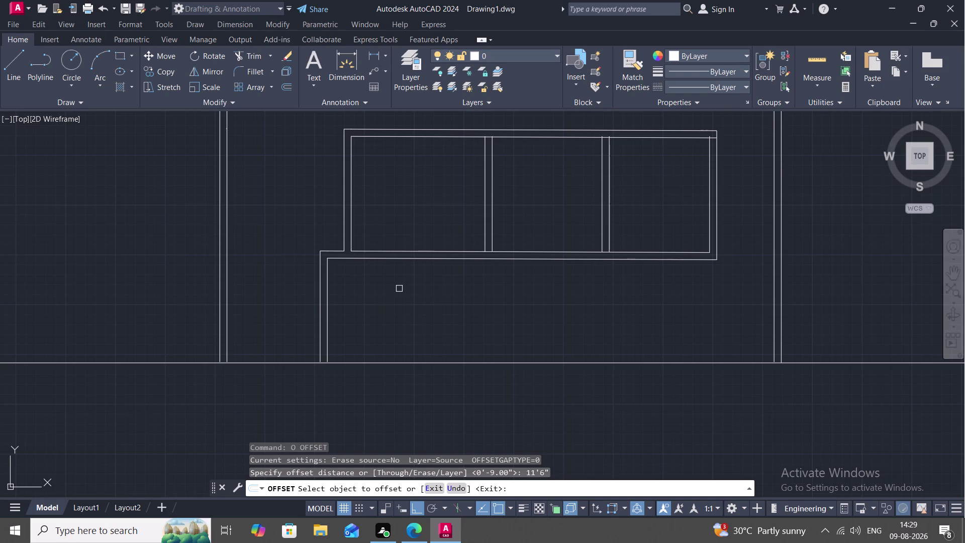
Offset the lower room's left inner wall line 12'3" to the right as a partition.
key(o)
key(space)
text(1)
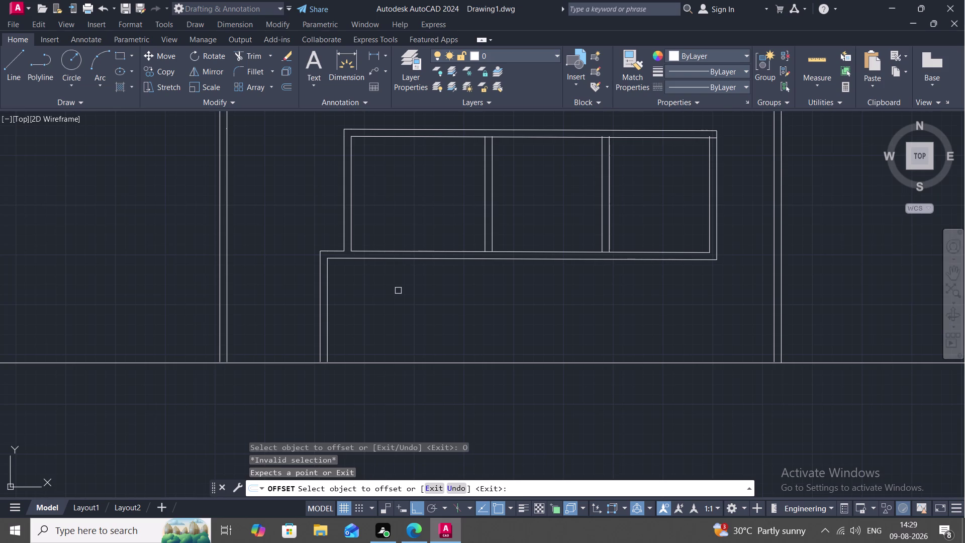
text(2)
key(apostrophe)
key(3)
key(shift+quotedbl)
key(space)
click(329, 293)
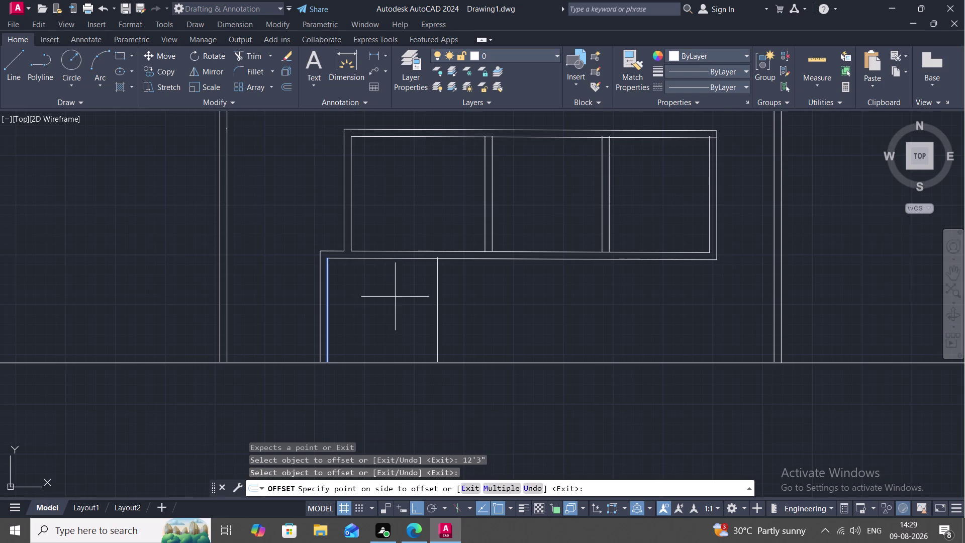
click(395, 296)
key(Escape)
Offset the new partition line 9" to the right to give it wall thickness.
text(O)
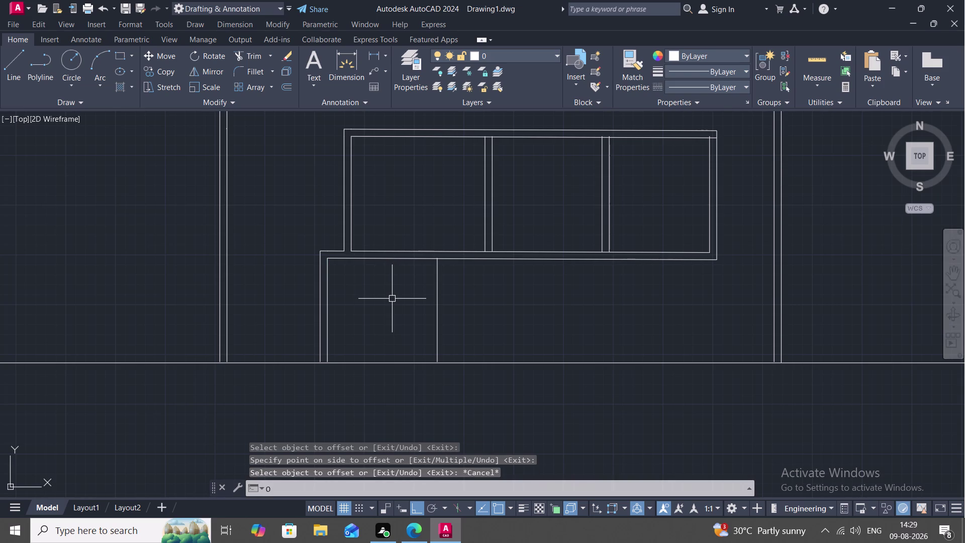
key(space)
text(9)
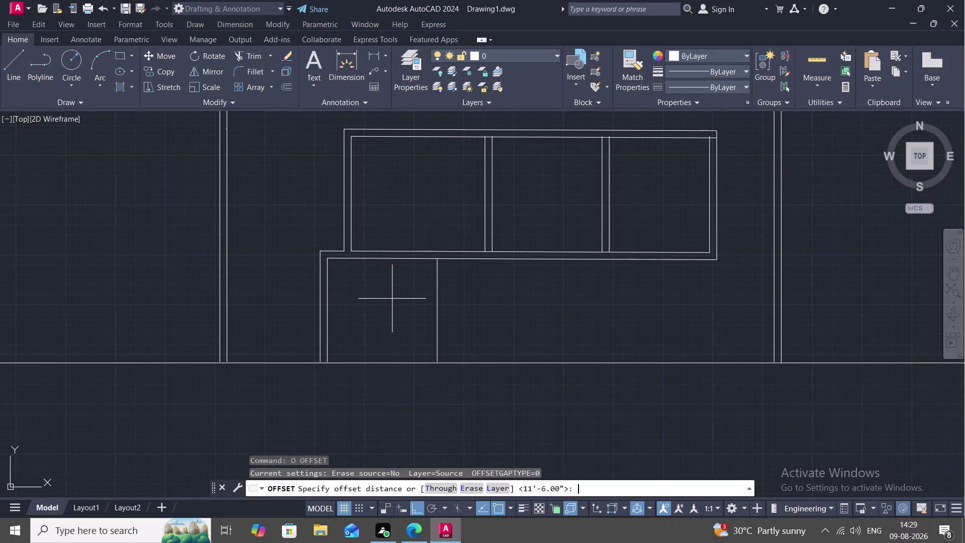
text(")
key(space)
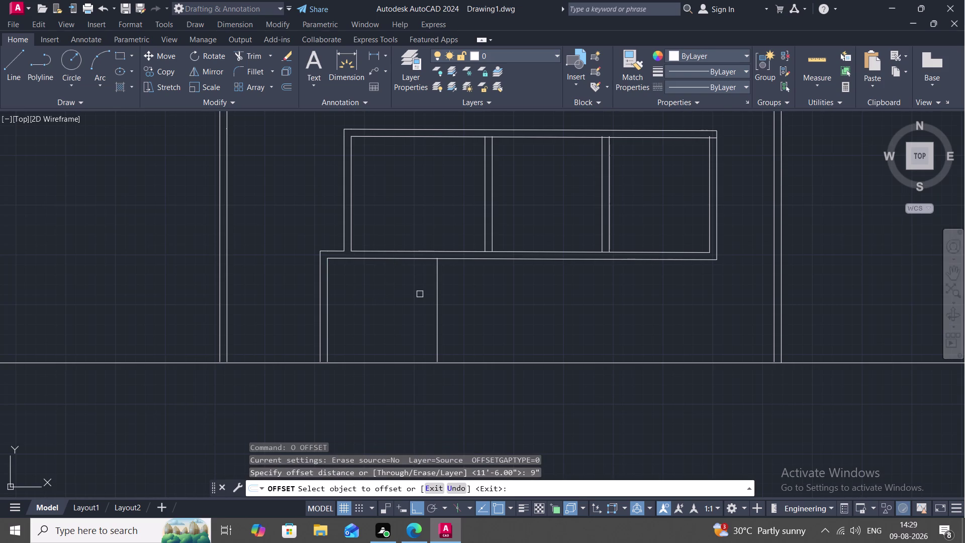
click(438, 294)
click(447, 298)
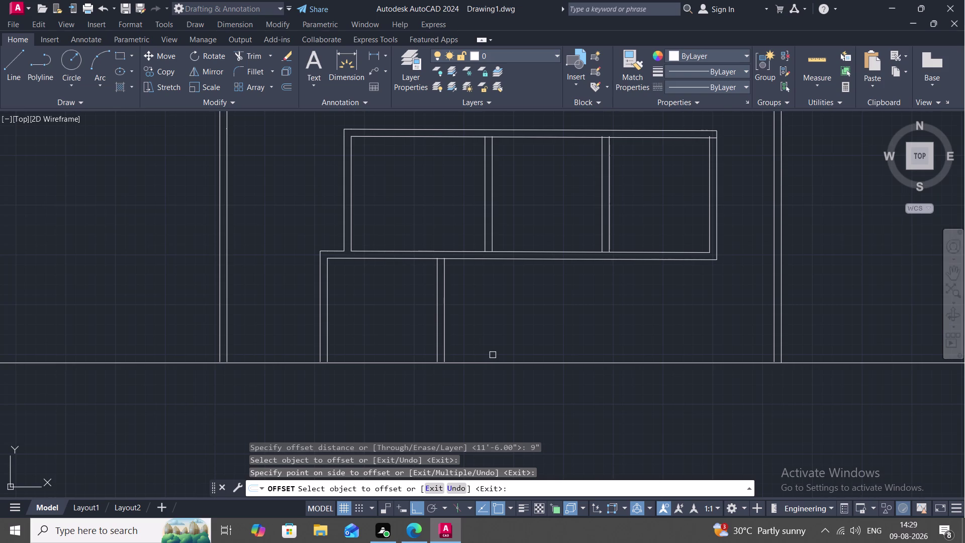
Set the offset distance to 15'9" and select the first partition's right line.
text(O)
key(space)
key(space)
key(space)
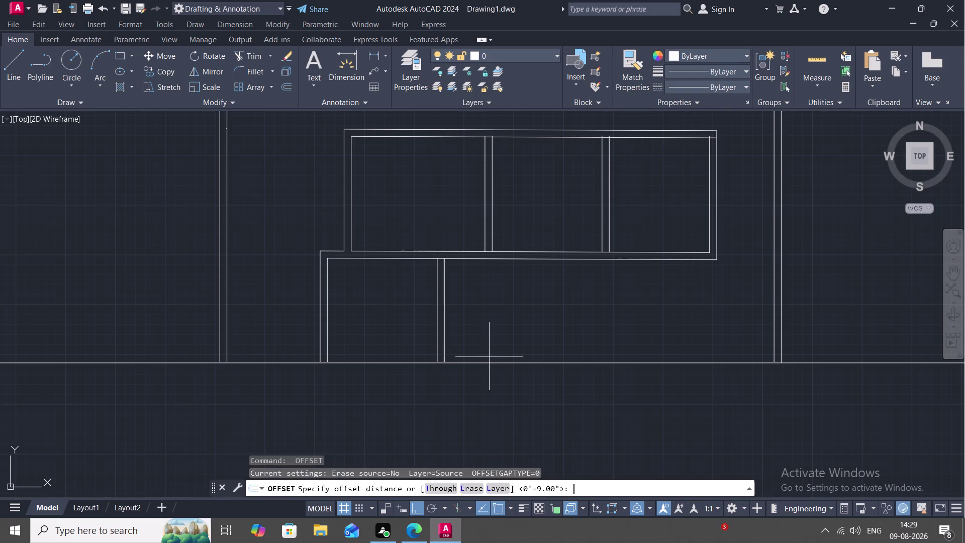
text(15)
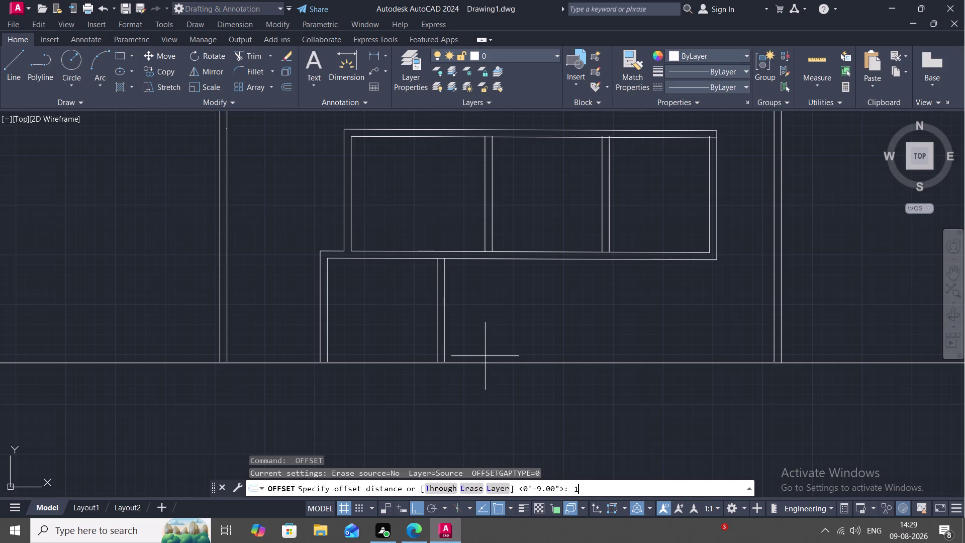
text(')
key(9)
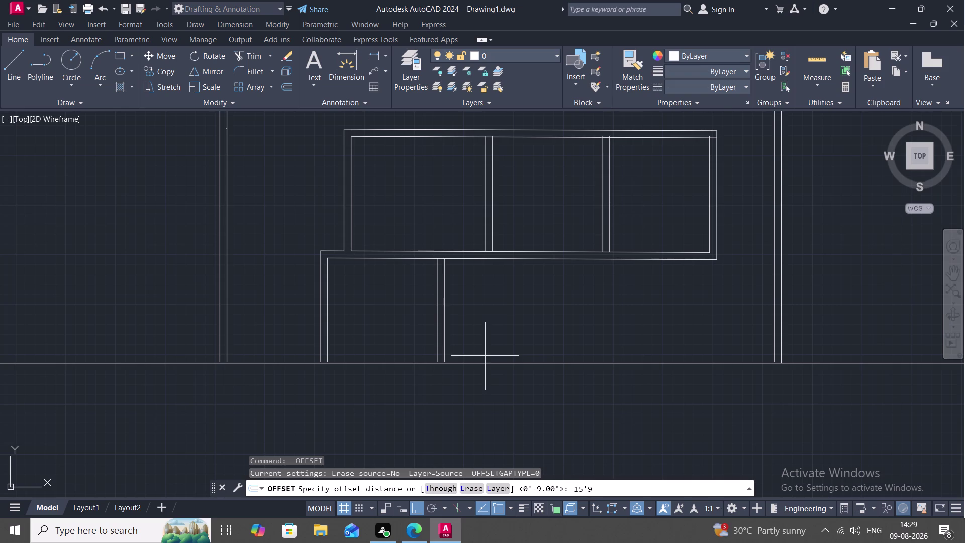
key(shift+quotedbl)
key(space)
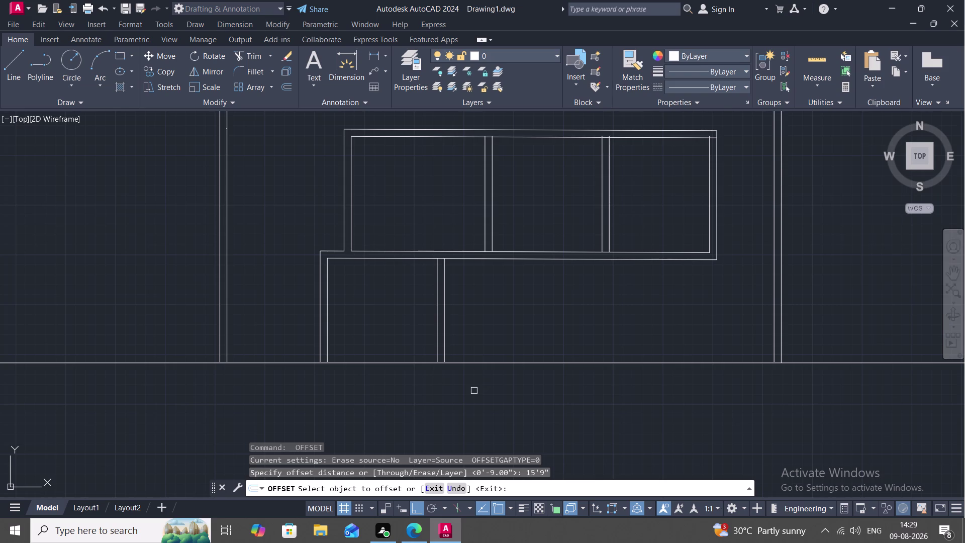
click(445, 308)
Place the second partition line 15'9" to the right and offset it 9" for thickness.
click(488, 308)
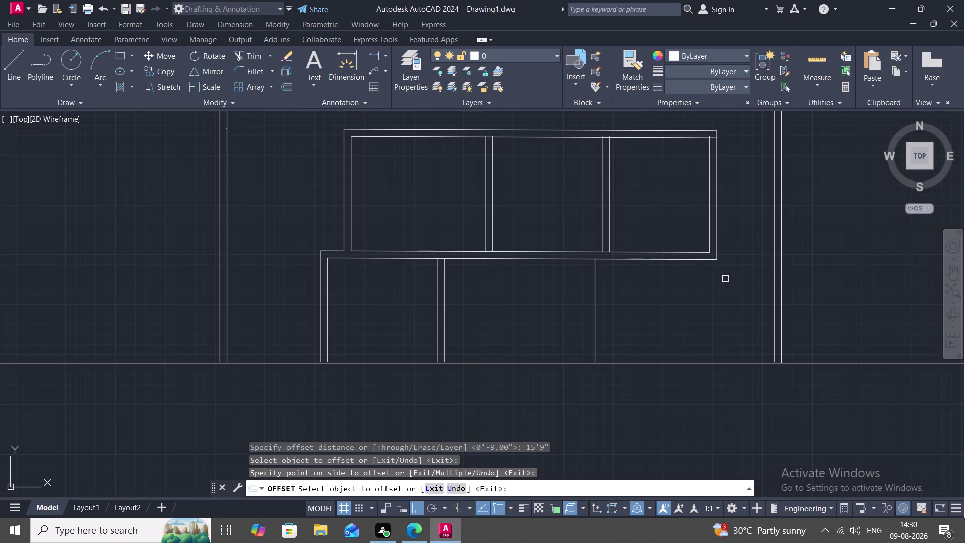
key(Escape)
key(o)
key(space)
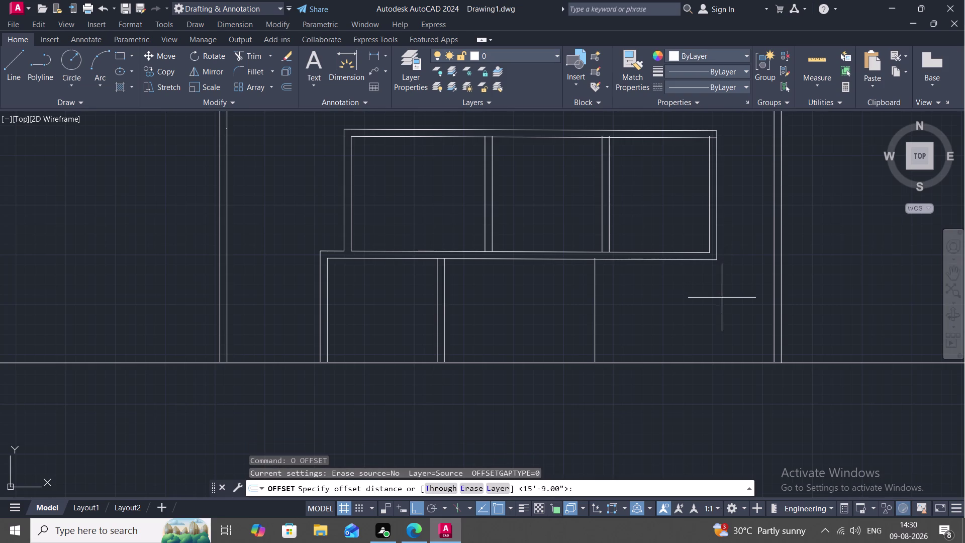
key(9)
key(shift+quotedbl)
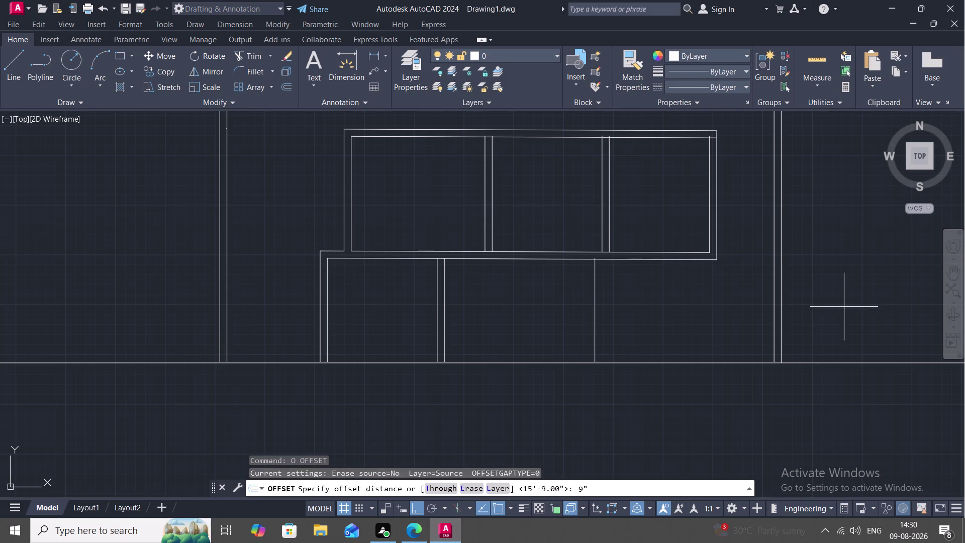
key(space)
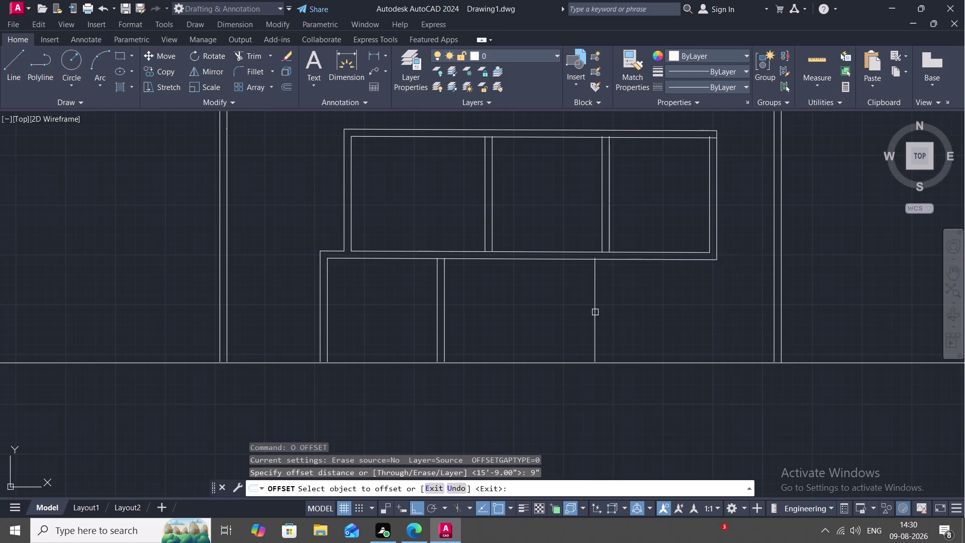
click(596, 313)
click(607, 315)
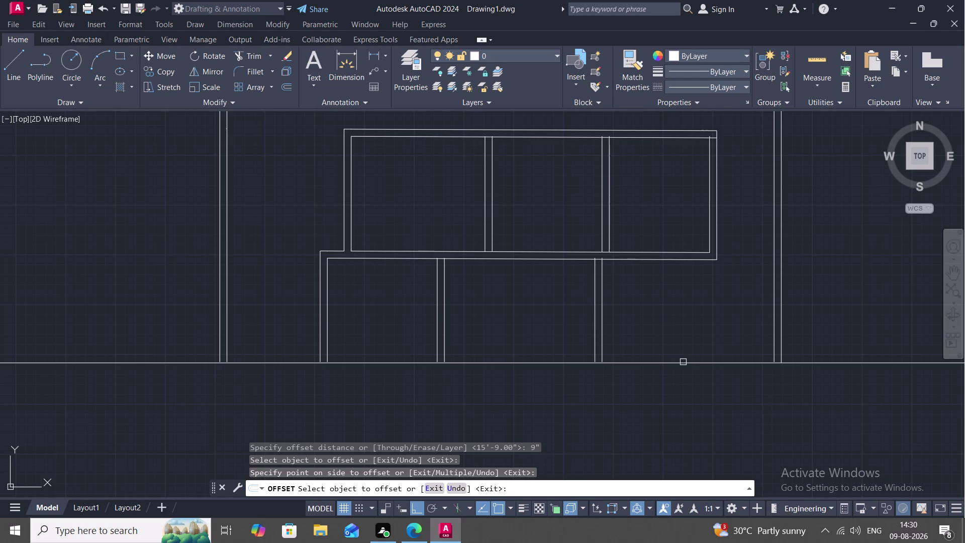
Set a 13' offset distance on the second partition's right line, then abandon that offset.
text(O)
key(space)
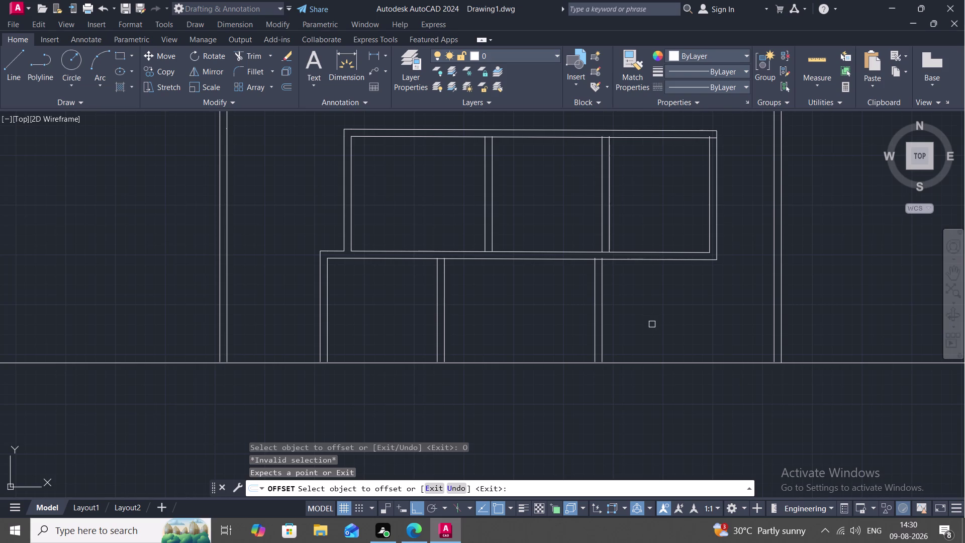
text(13)
key(apostrophe)
key(space)
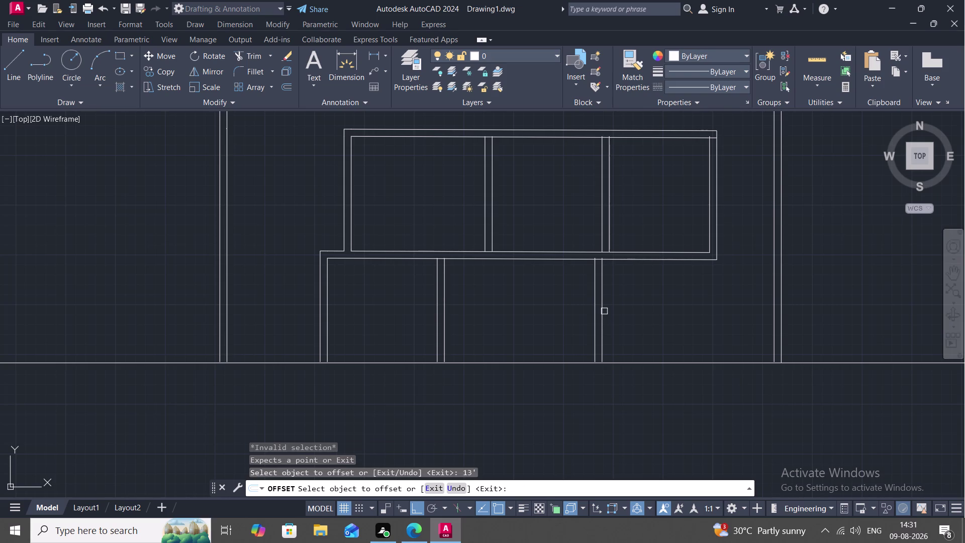
click(604, 311)
key(Escape)
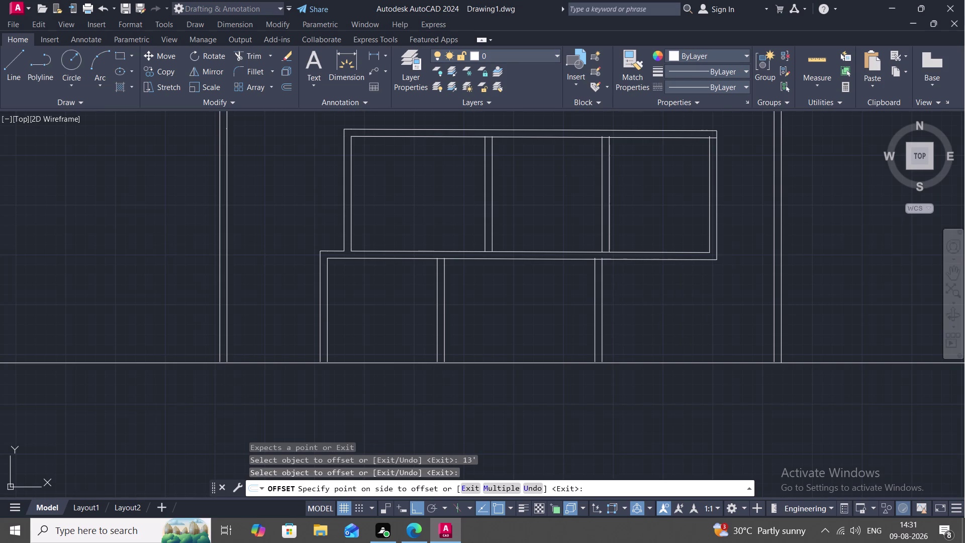
key(l)
key(space)
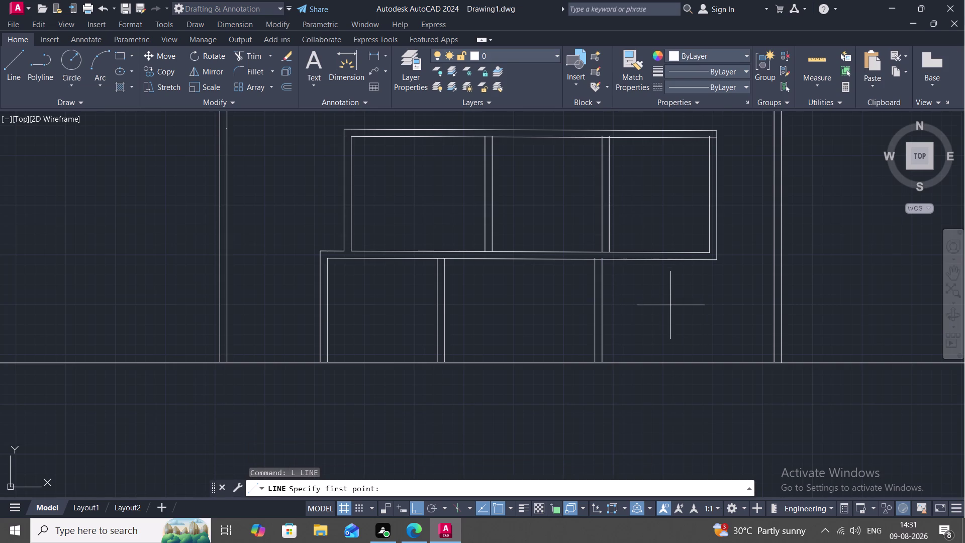
Offset the second partition's right line 13' to the right for the third partition.
key(Escape)
text(O)
key(space)
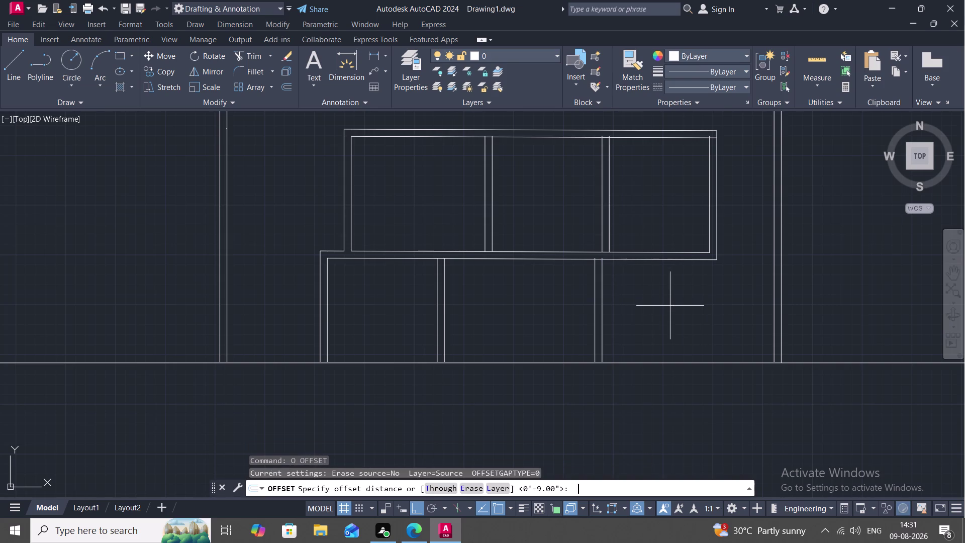
text(13)
key(apostrophe)
key(space)
click(601, 302)
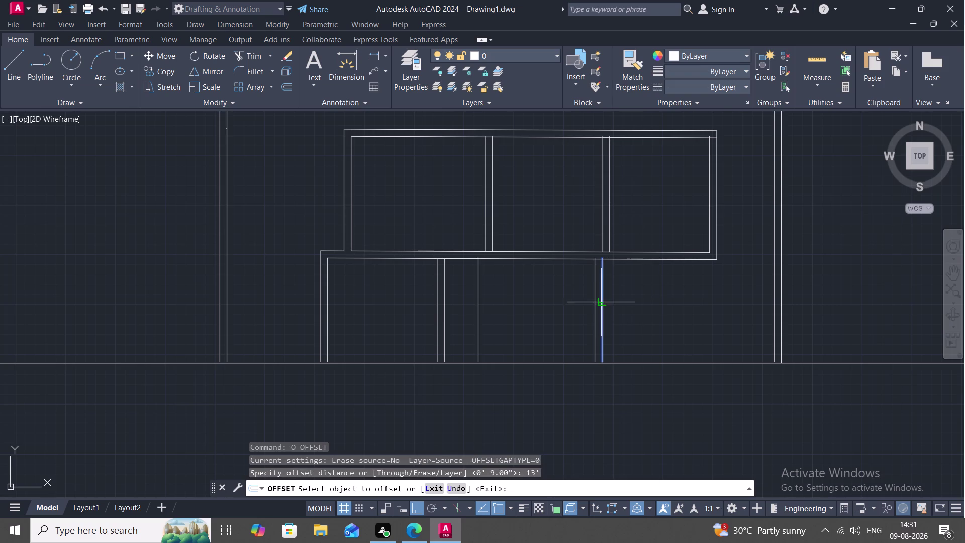
click(689, 299)
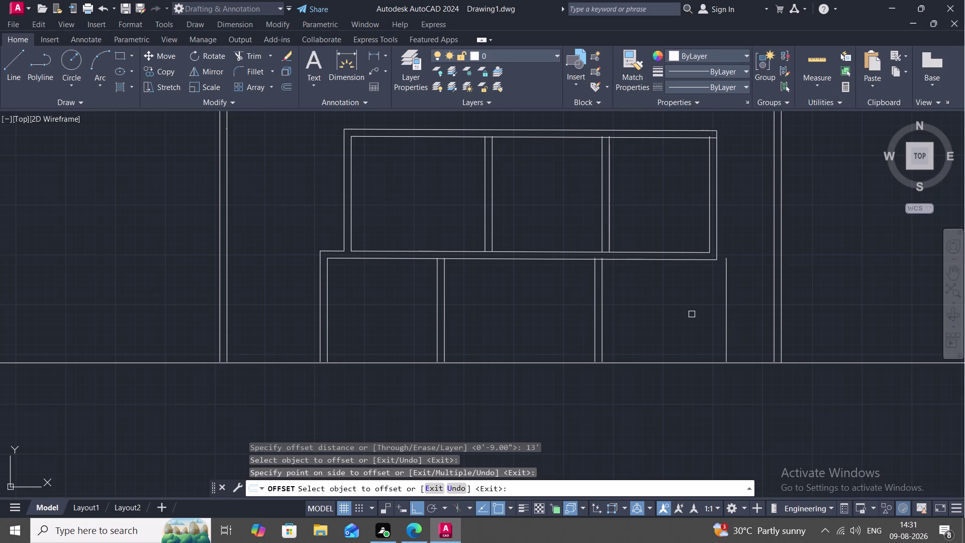
Offset the third partition line 9" to the right to form its wall thickness.
key(o)
key(space)
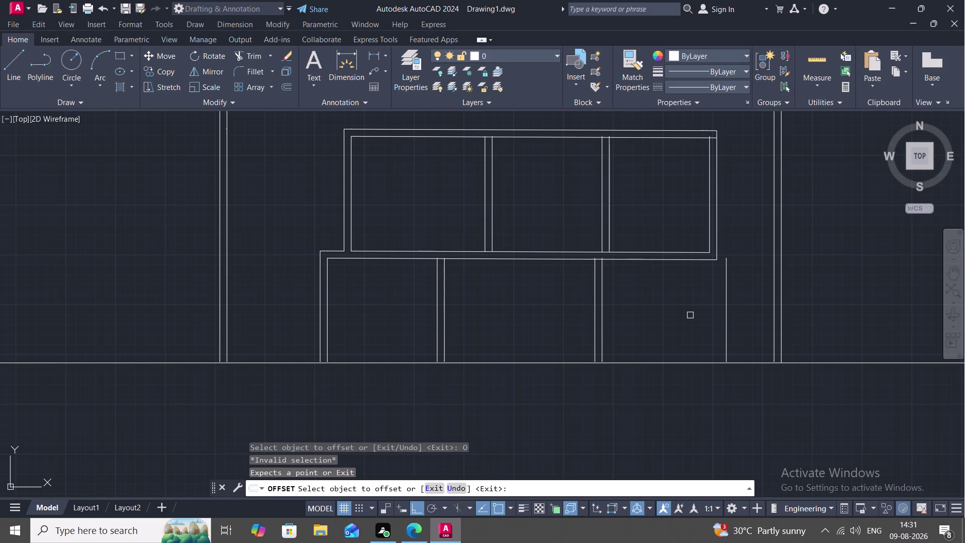
key(9)
key(shift+quotedbl)
key(space)
key(space)
key(space)
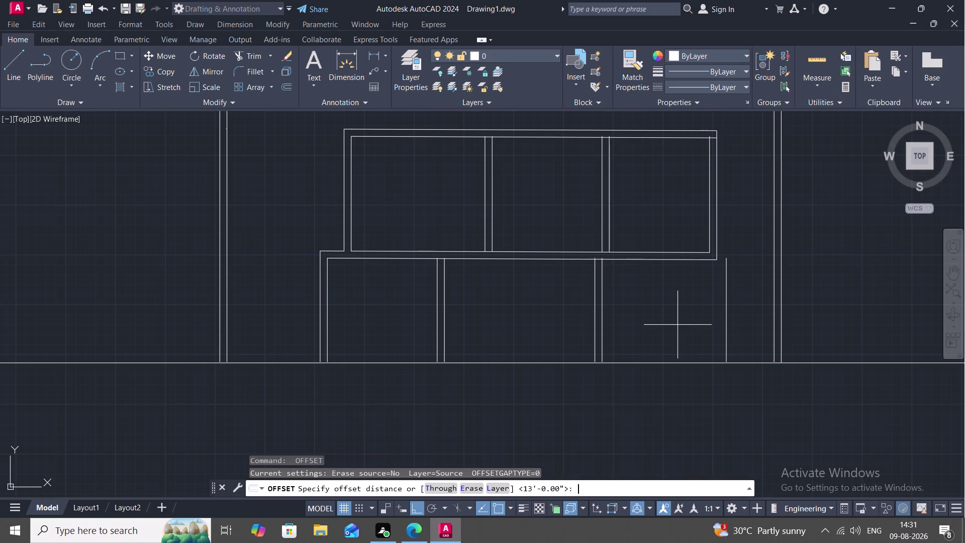
key(9)
key(shift+quotedbl)
key(space)
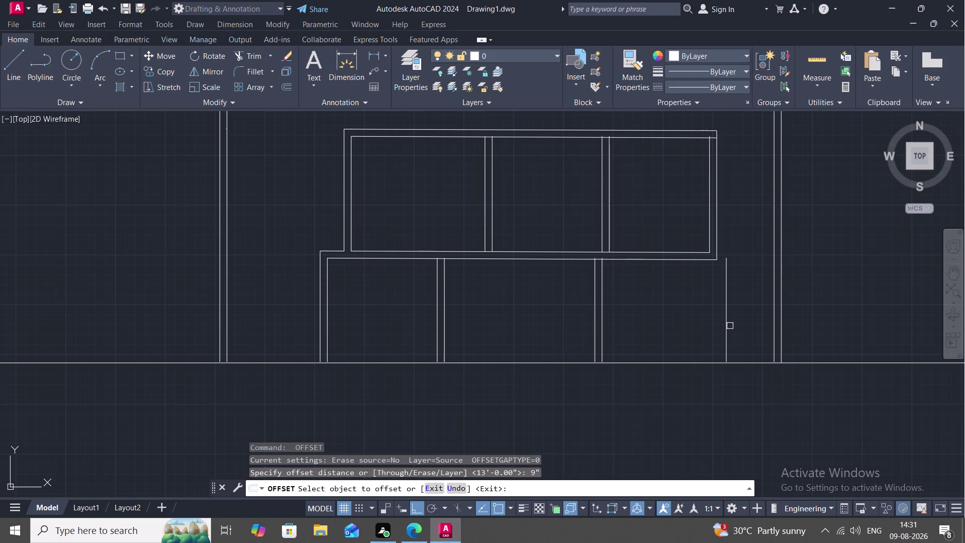
click(725, 321)
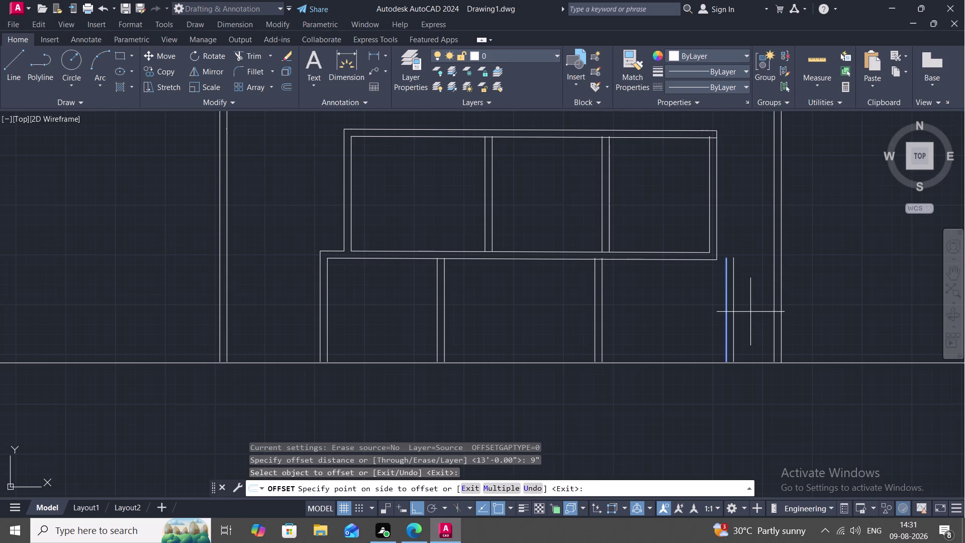
click(750, 312)
key(Escape)
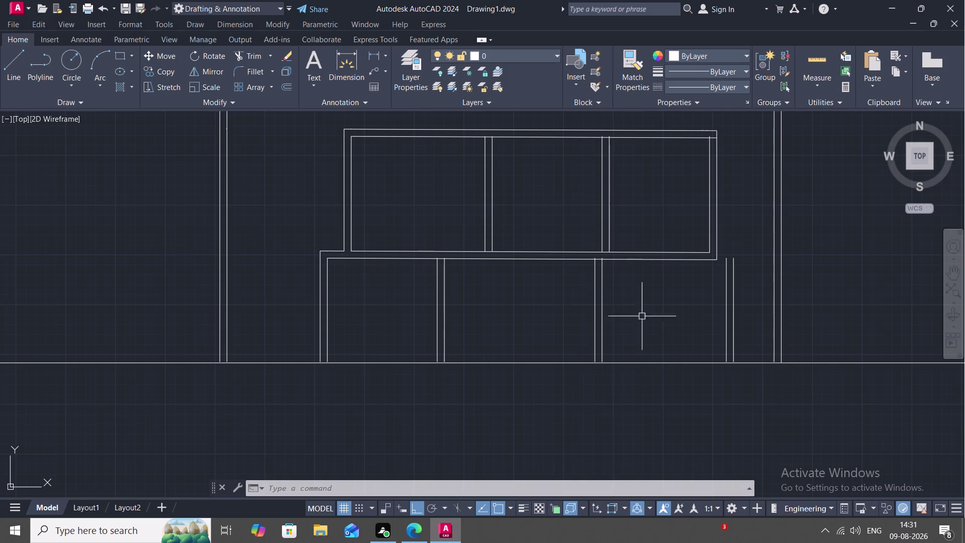
Offset the horizontal wall line between upper and lower rooms 21'7.5" downward.
text(L)
key(space)
key(Escape)
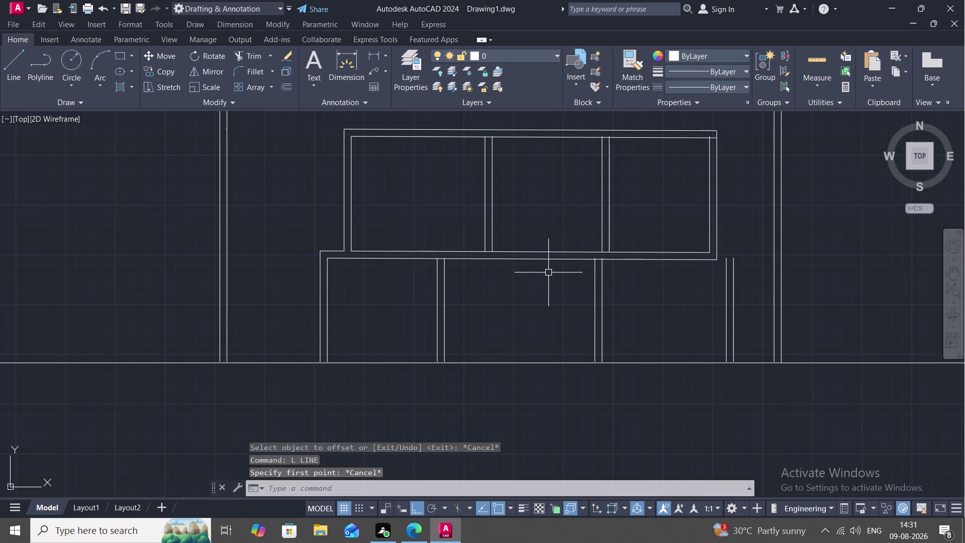
key(o)
key(space)
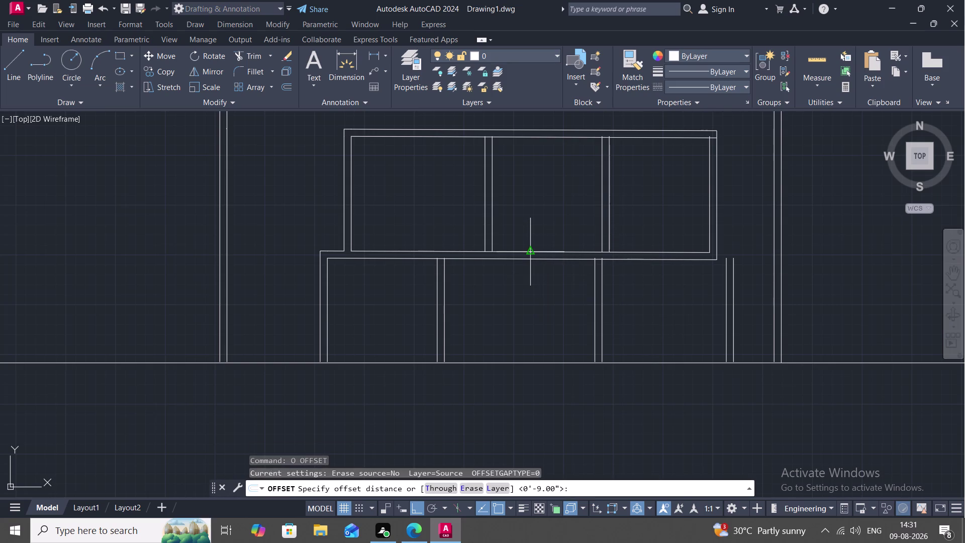
text(21)
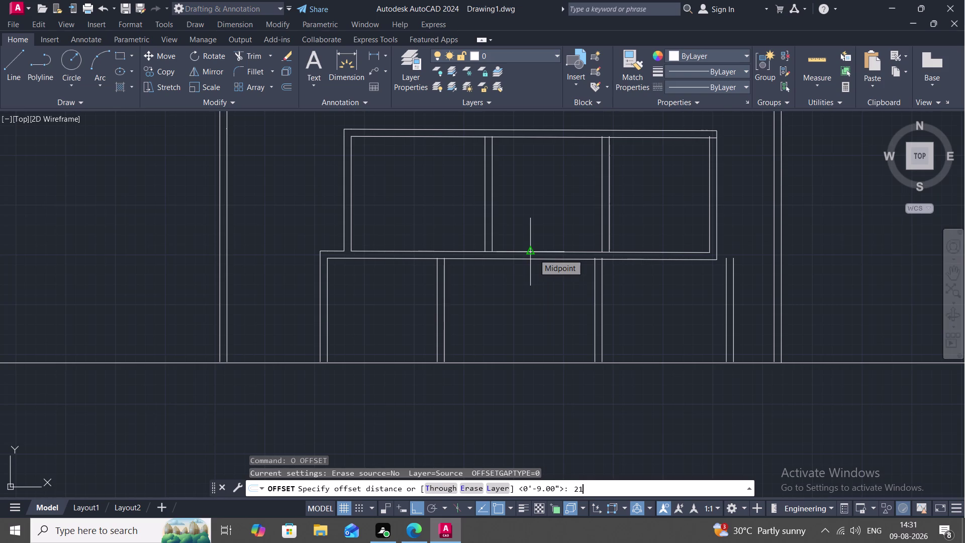
text(')
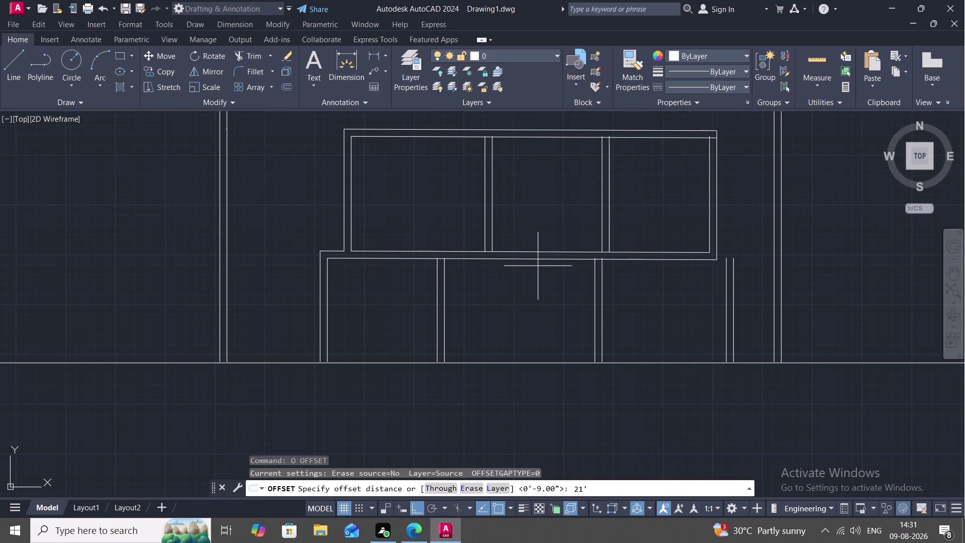
key(7)
key(period)
key(5)
key(shift+quotedbl)
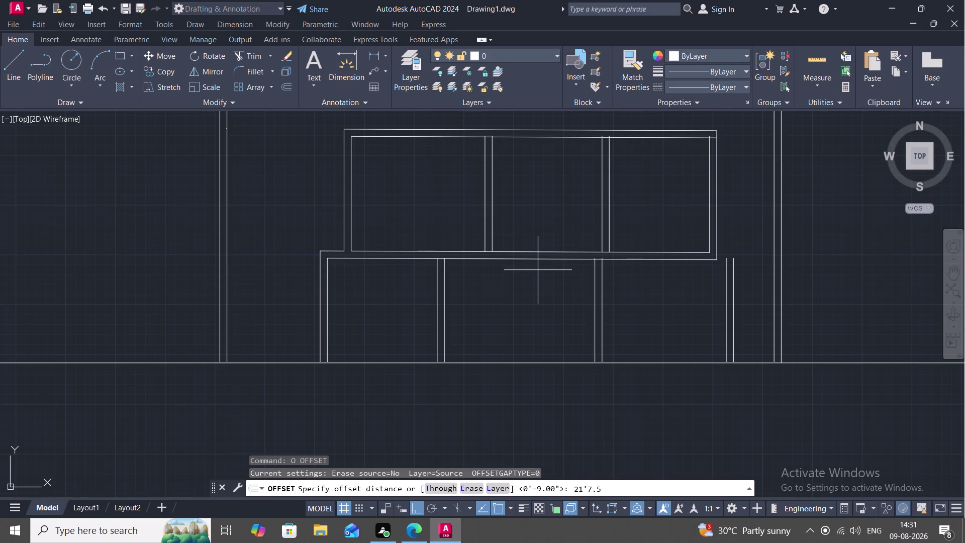
key(space)
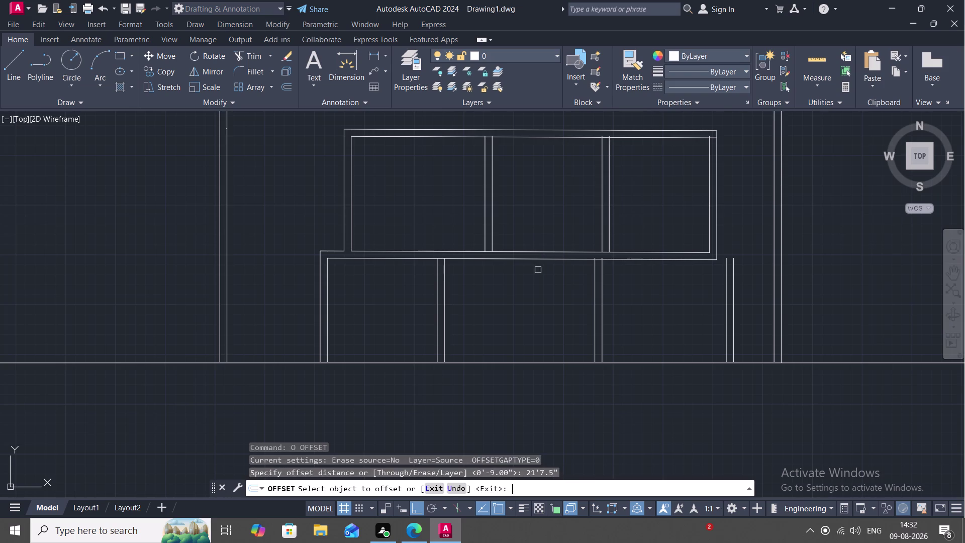
click(539, 258)
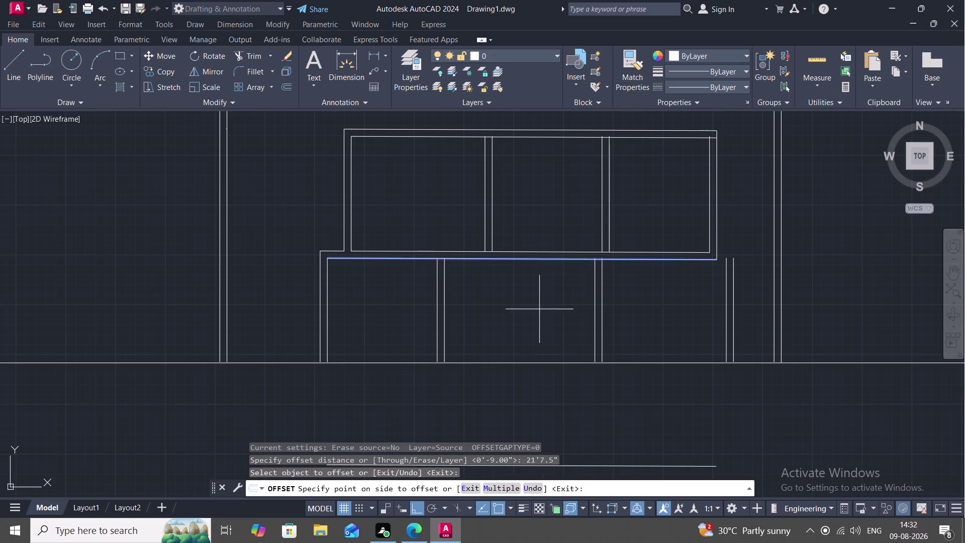
click(547, 382)
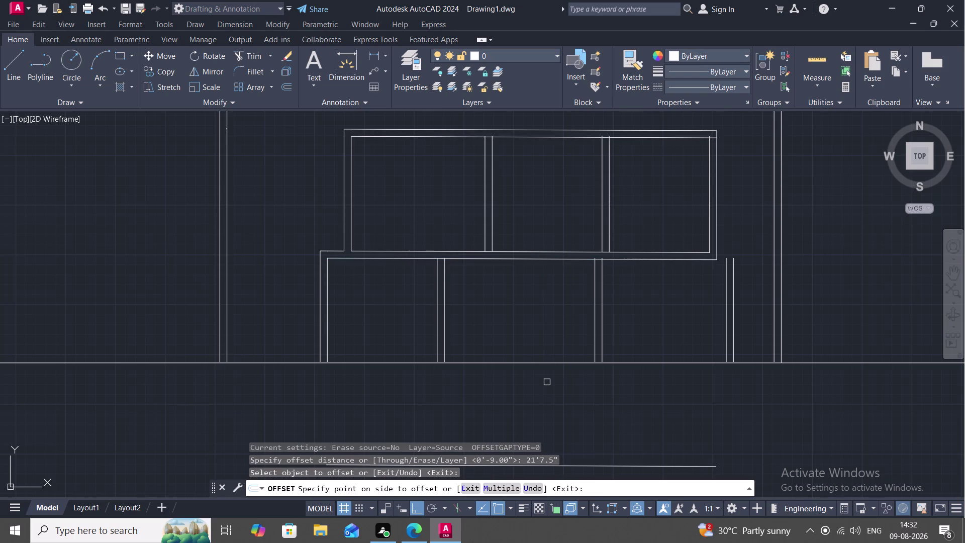
Delete the long stray horizontal line below the lower rooms.
scroll(down, 3)
middle_drag(548, 375, 547, 318)
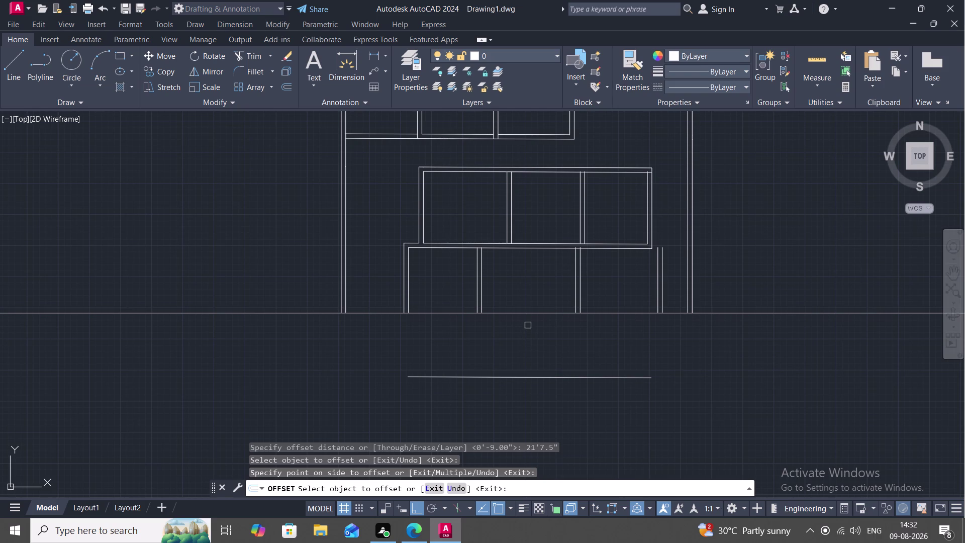
text(TR)
key(Escape)
click(522, 311)
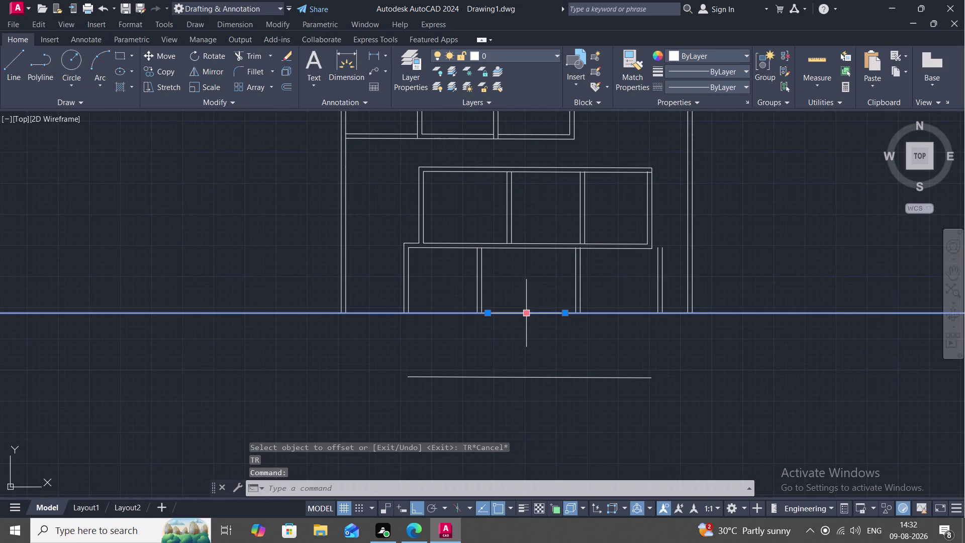
key(Delete)
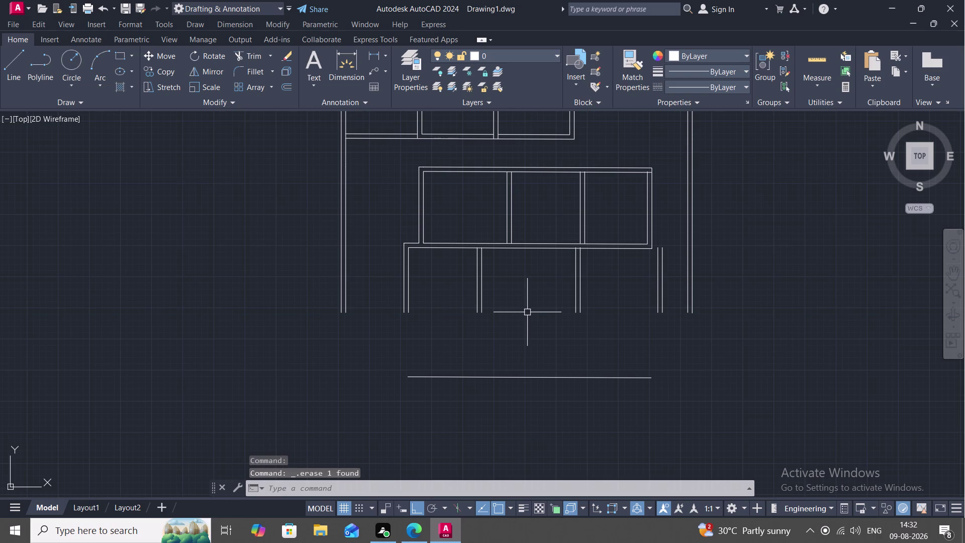
Extend the left wall and the partition lines down to the new bottom line.
key(e)
text(X)
key(space)
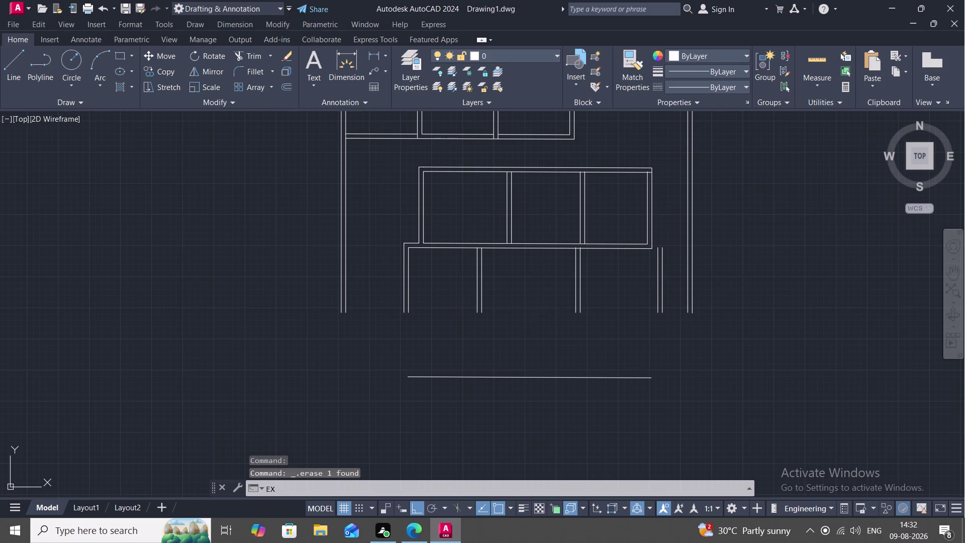
click(409, 295)
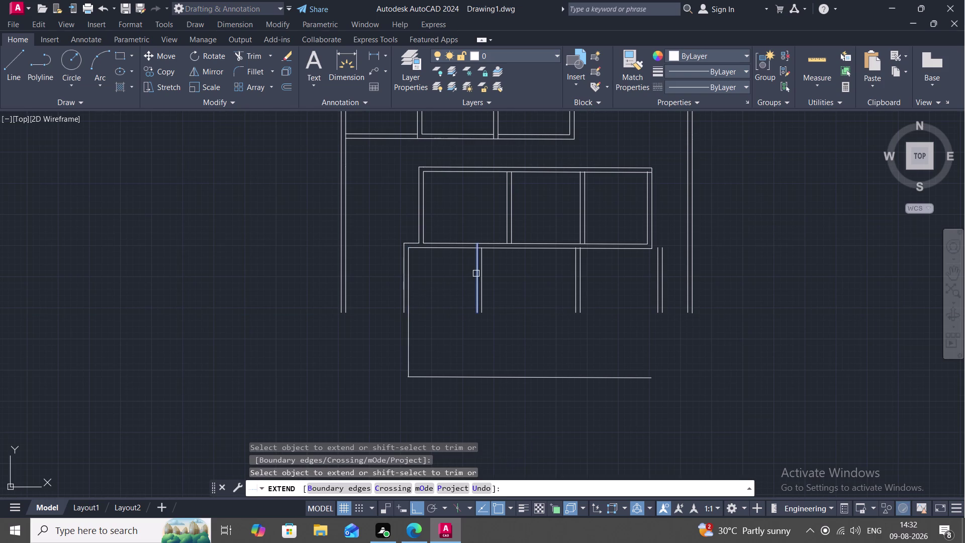
click(476, 300)
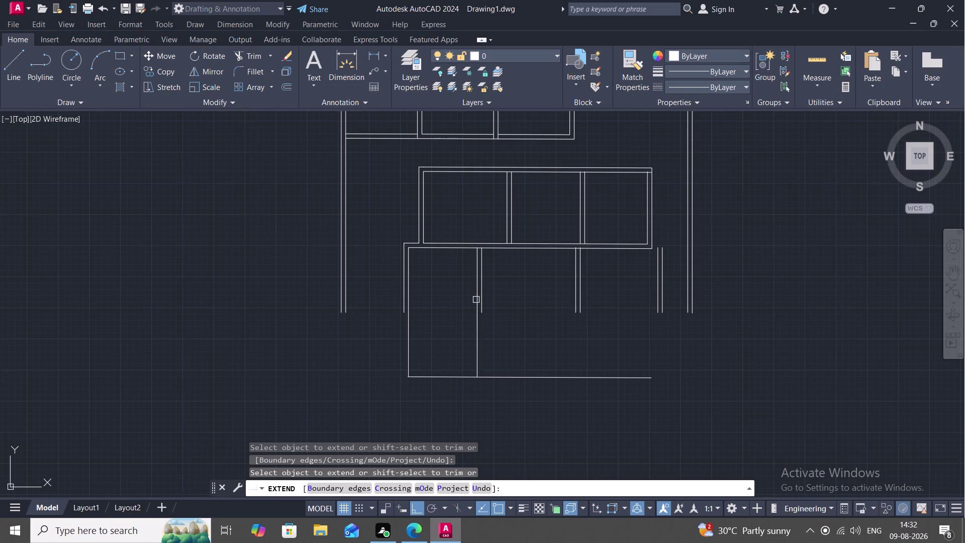
click(482, 303)
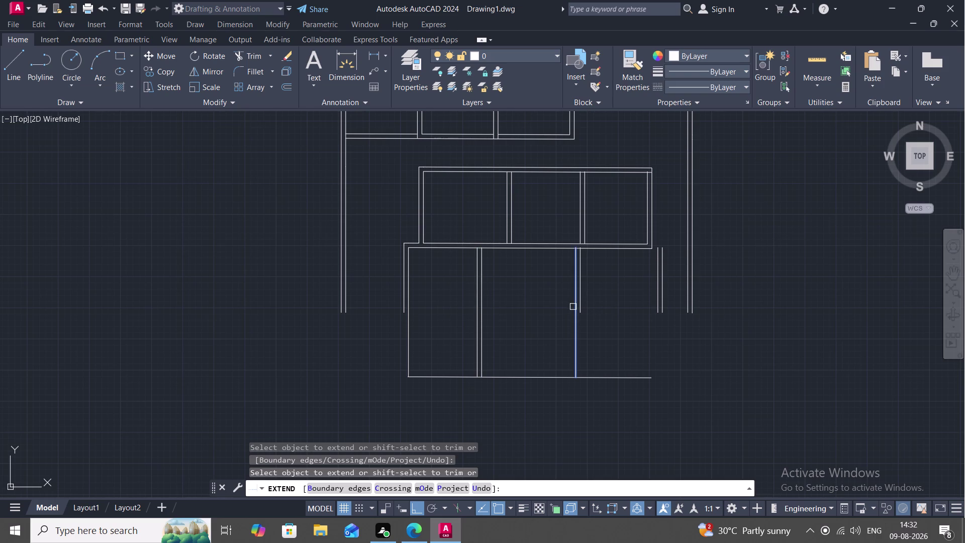
click(573, 307)
click(581, 305)
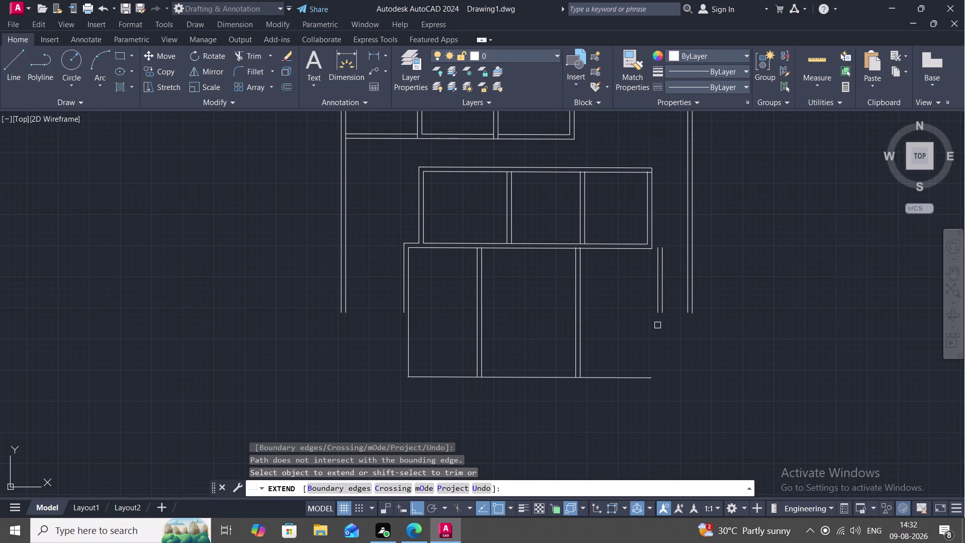
key(e)
key(Escape)
Draw a line continuing the bottom wall line further to the right.
text(L)
key(space)
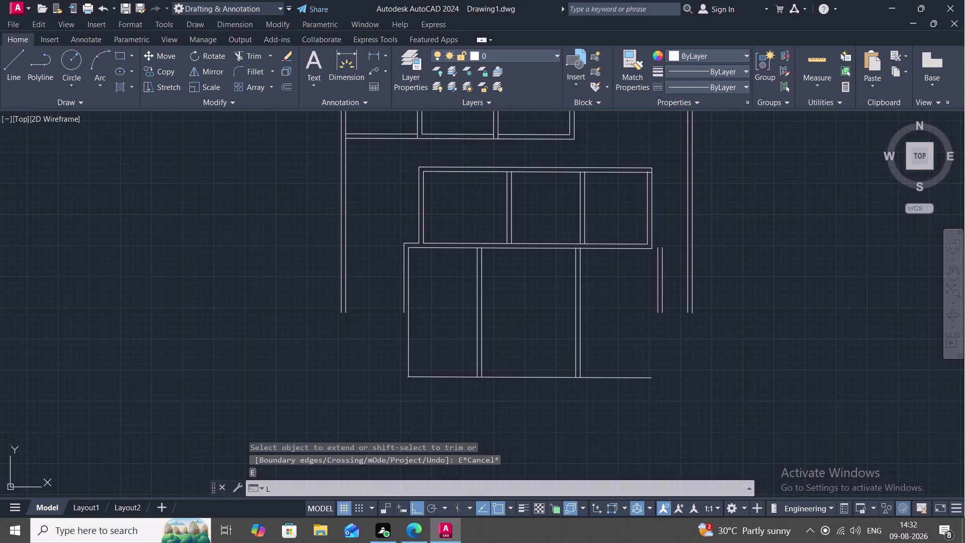
click(651, 375)
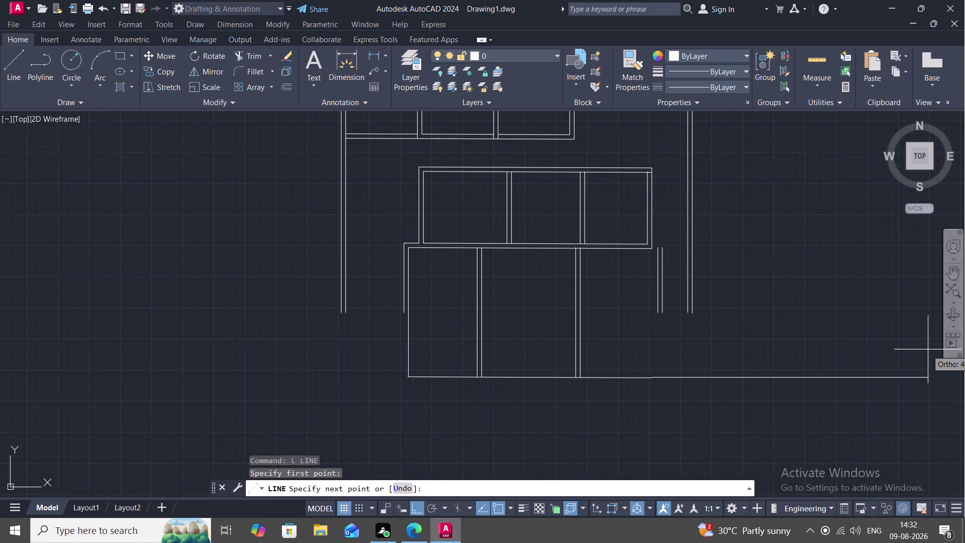
click(928, 350)
key(Escape)
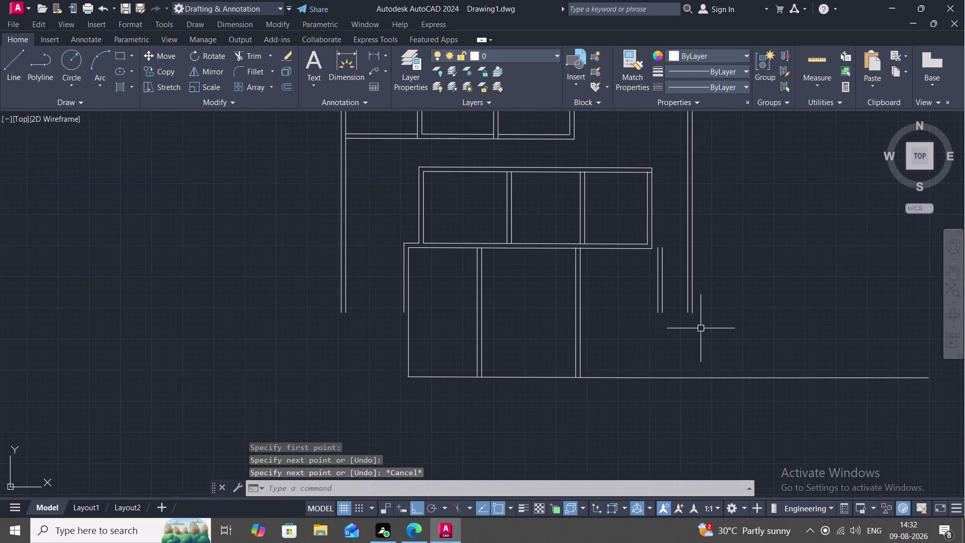
Extend the inner and outer right wall lines down to the bottom line.
text(EX)
key(space)
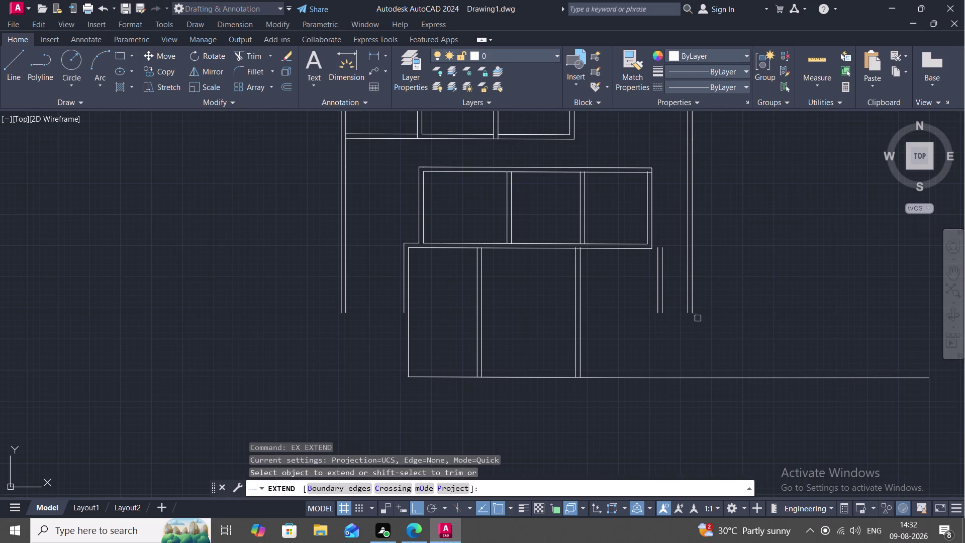
click(660, 301)
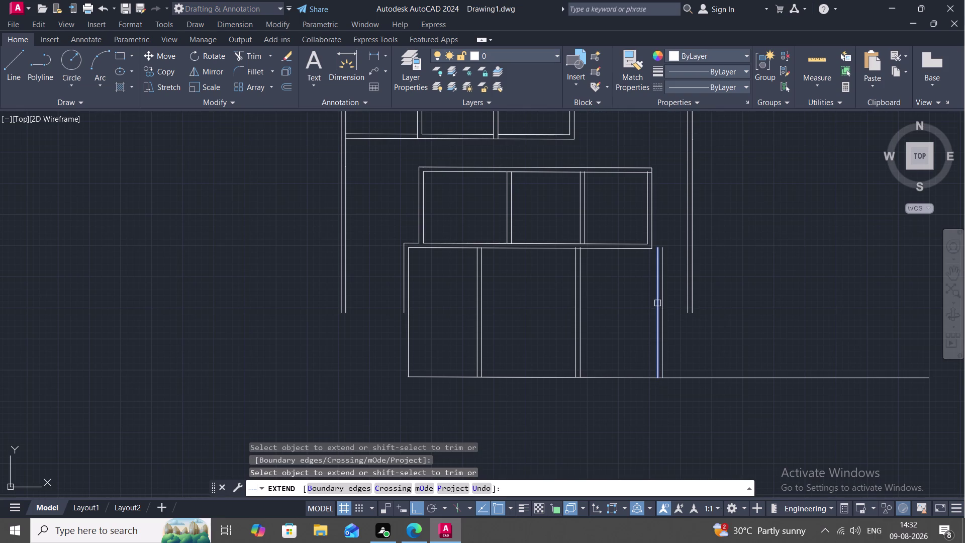
click(657, 303)
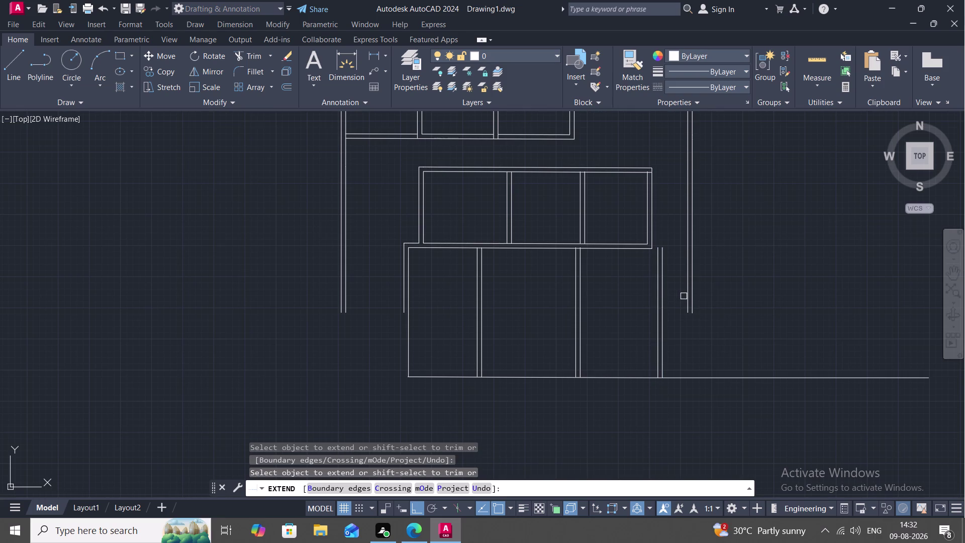
click(687, 301)
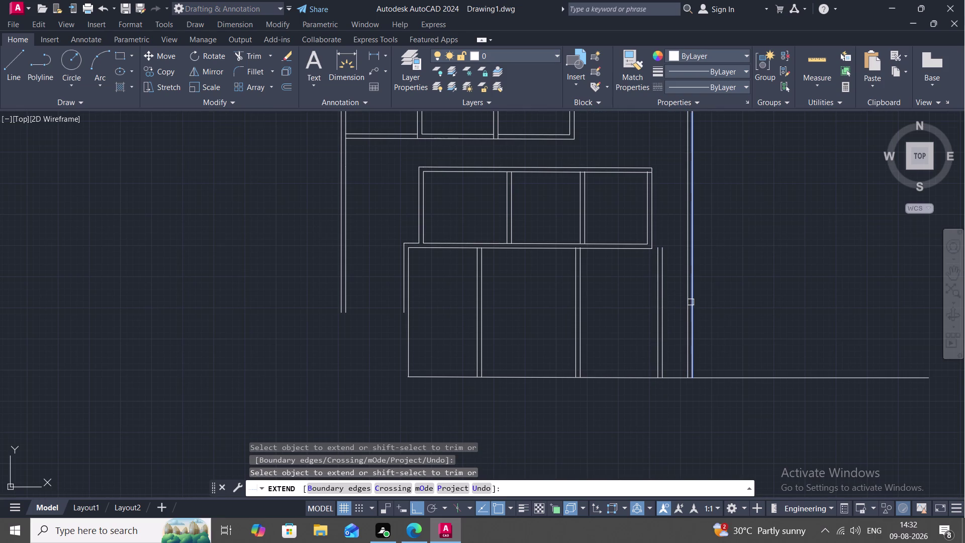
click(692, 303)
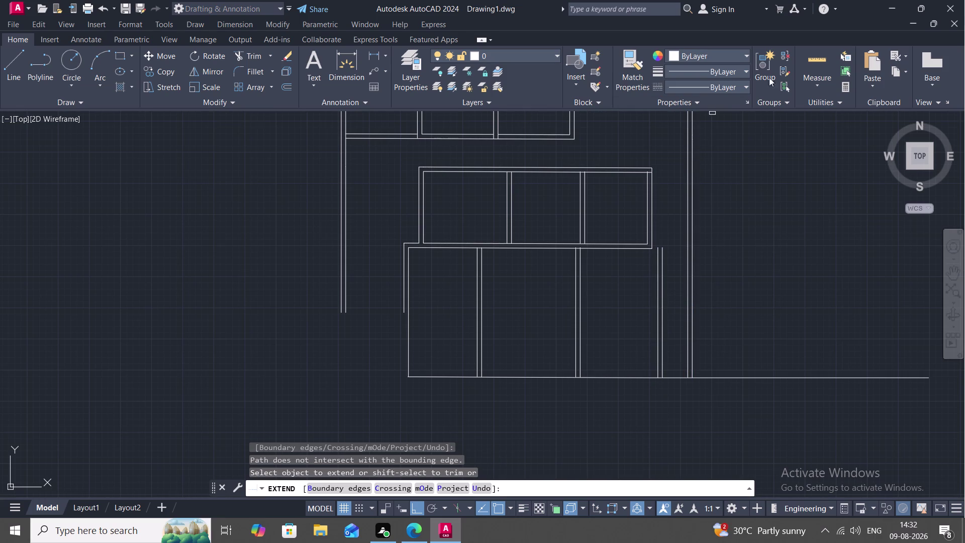
click(806, 75)
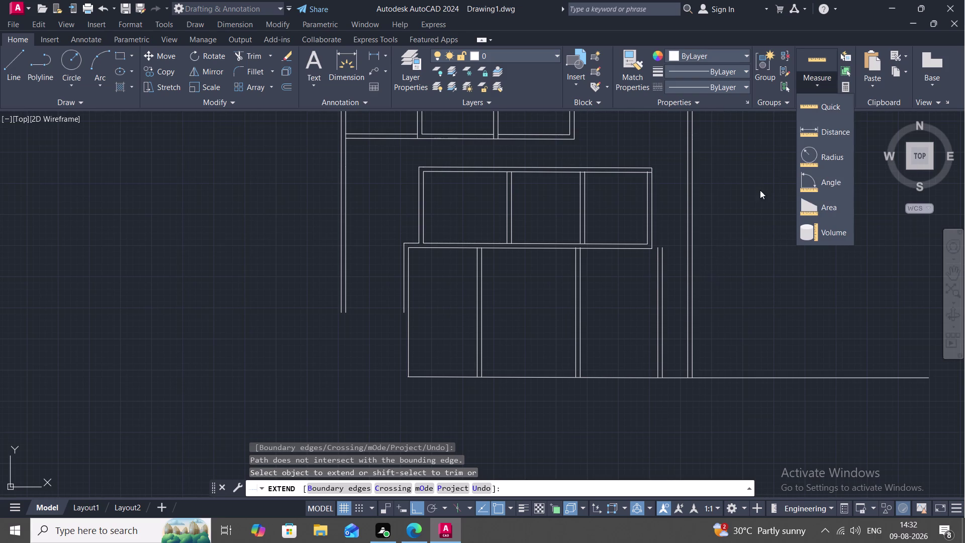
click(838, 103)
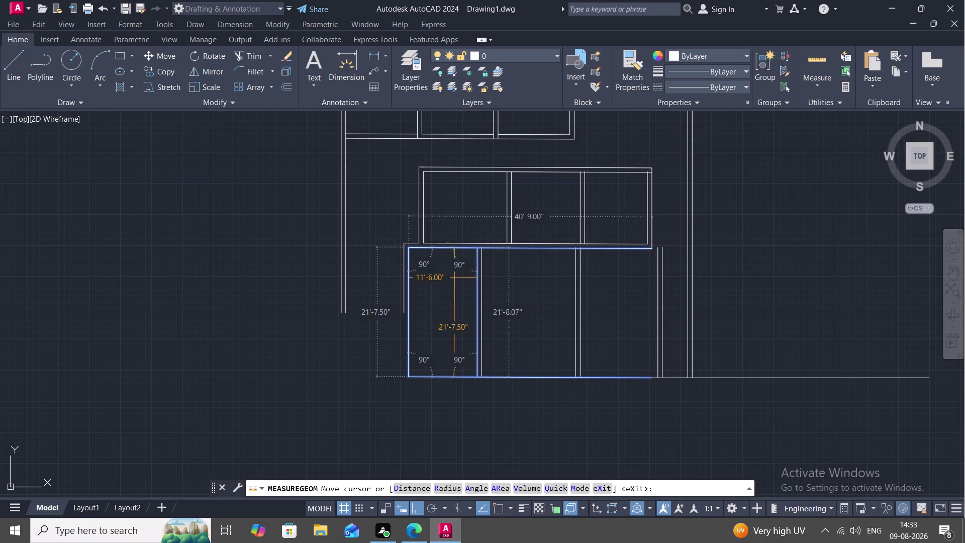
Finish measuring the lower-left room at 11'-6" by 21'-7.5" and start the Trim command.
text(T)
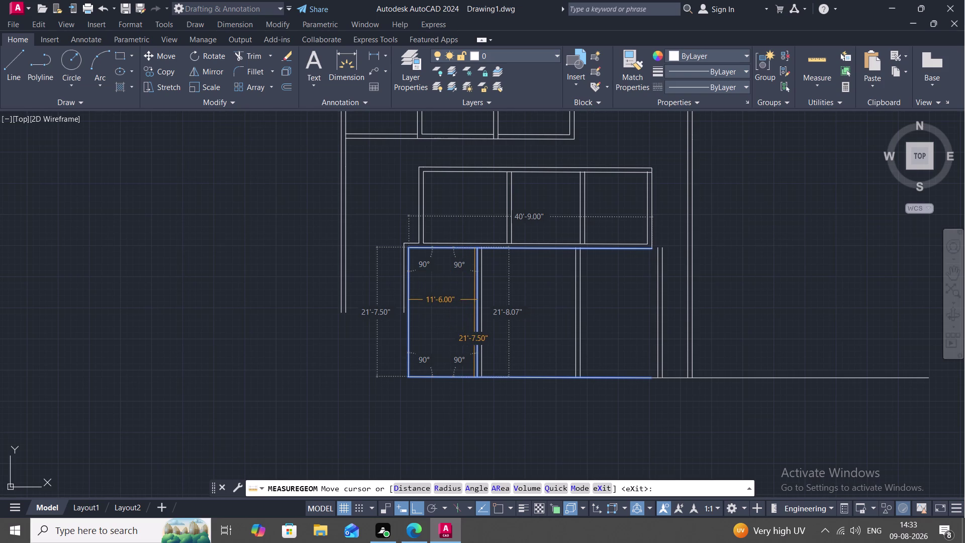
text(R)
key(space)
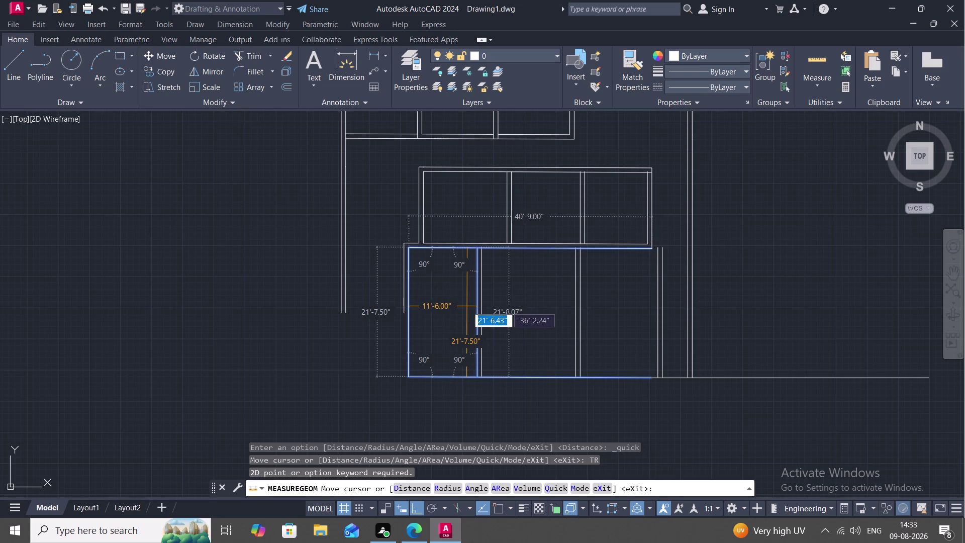
key(Escape)
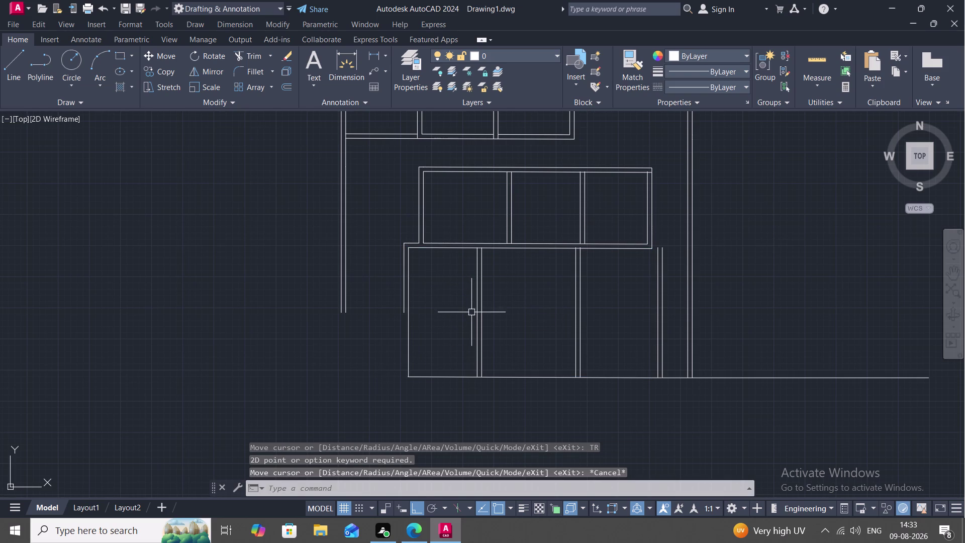
text(TR)
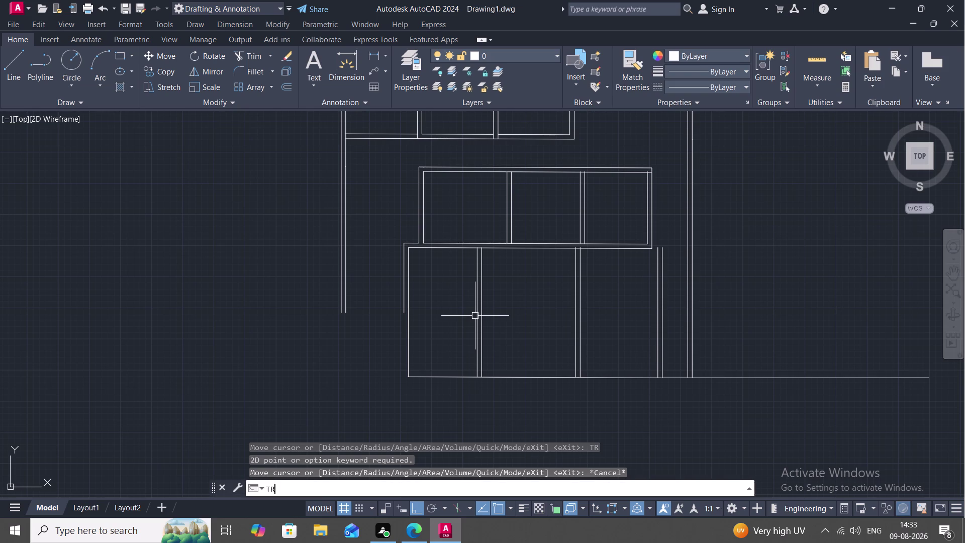
key(space)
Trim away the vertical partition lines standing inside the large lower room.
click(475, 315)
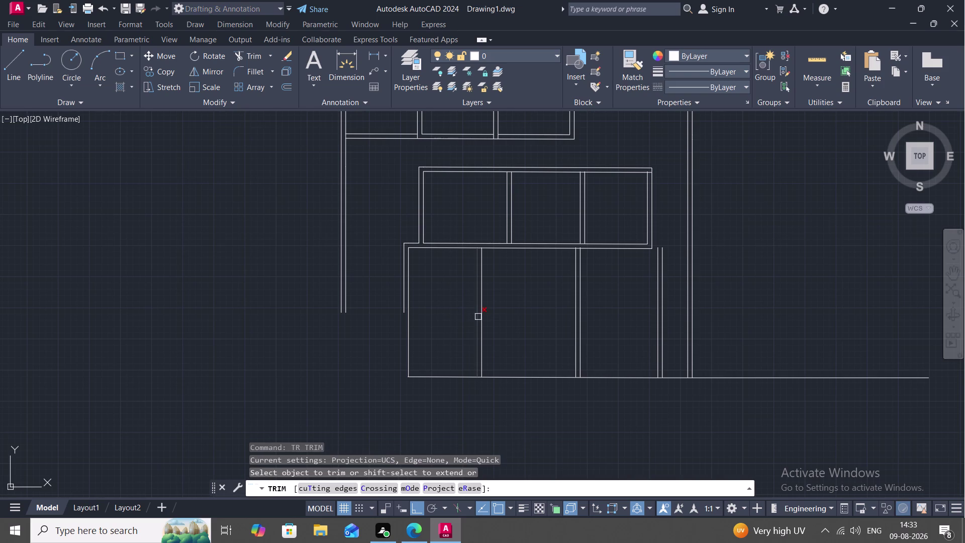
click(483, 319)
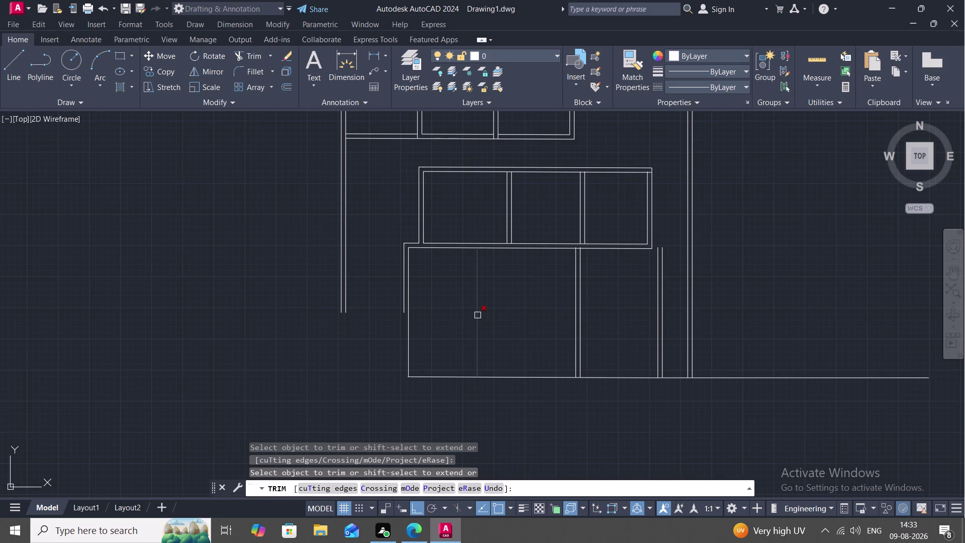
click(478, 315)
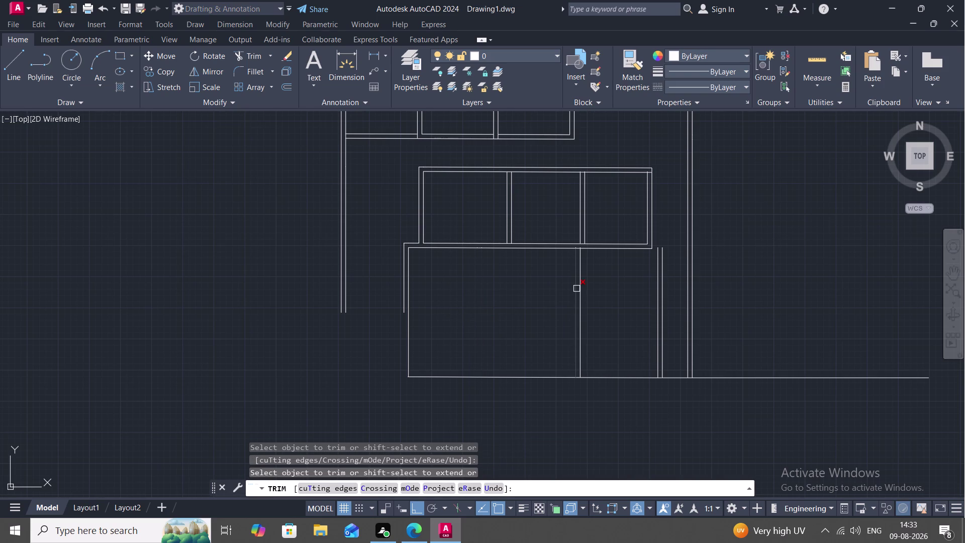
click(576, 289)
click(580, 297)
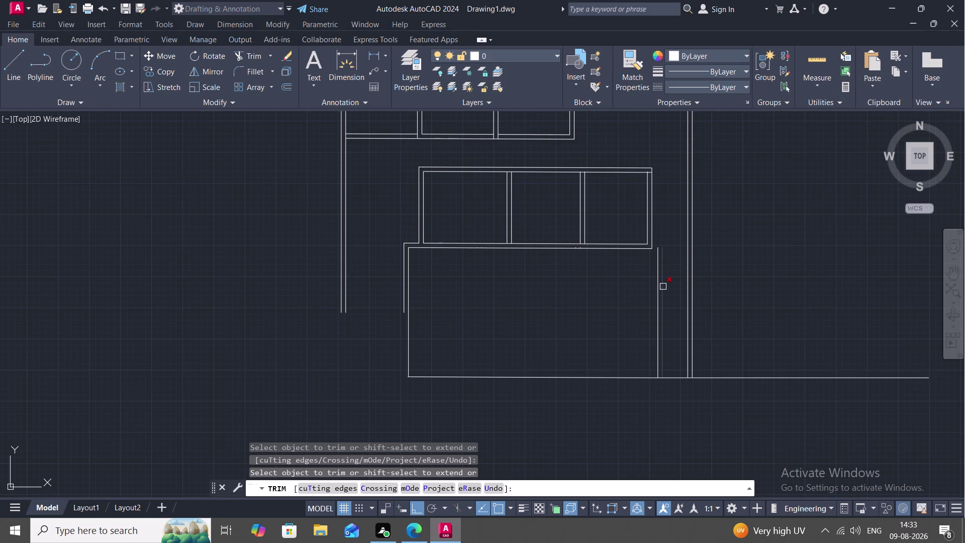
click(661, 287)
click(657, 291)
End trimming and start a new Offset command.
text(O)
key(space)
key(Escape)
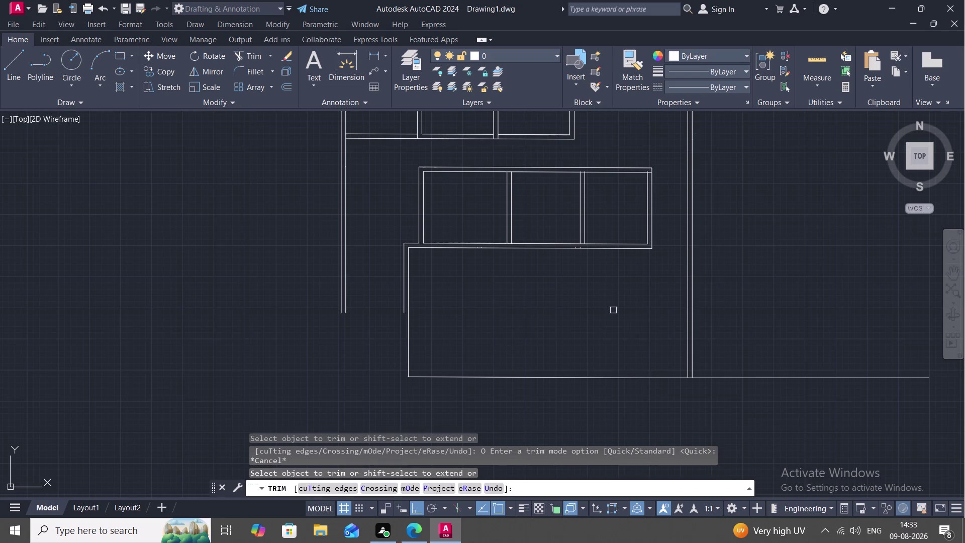
key(o)
key(Escape)
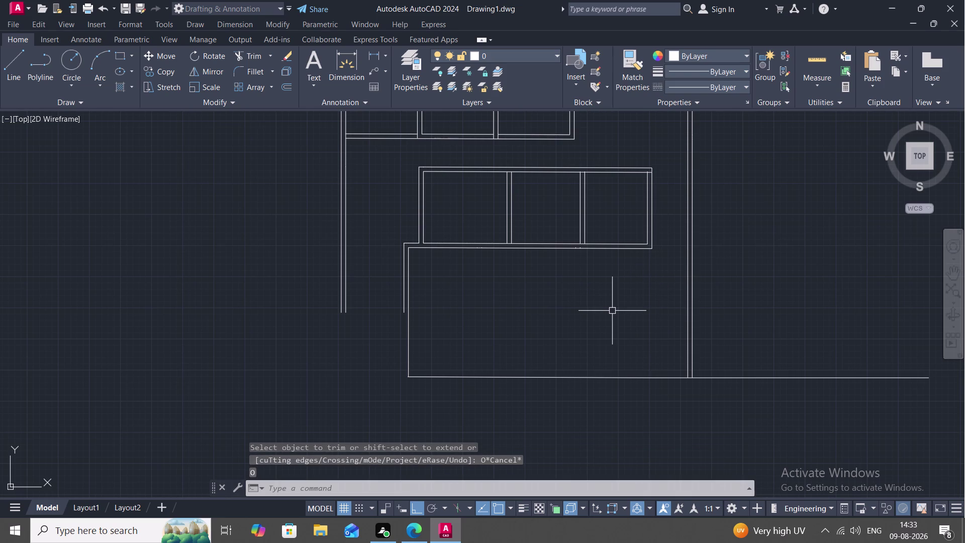
text(O)
key(space)
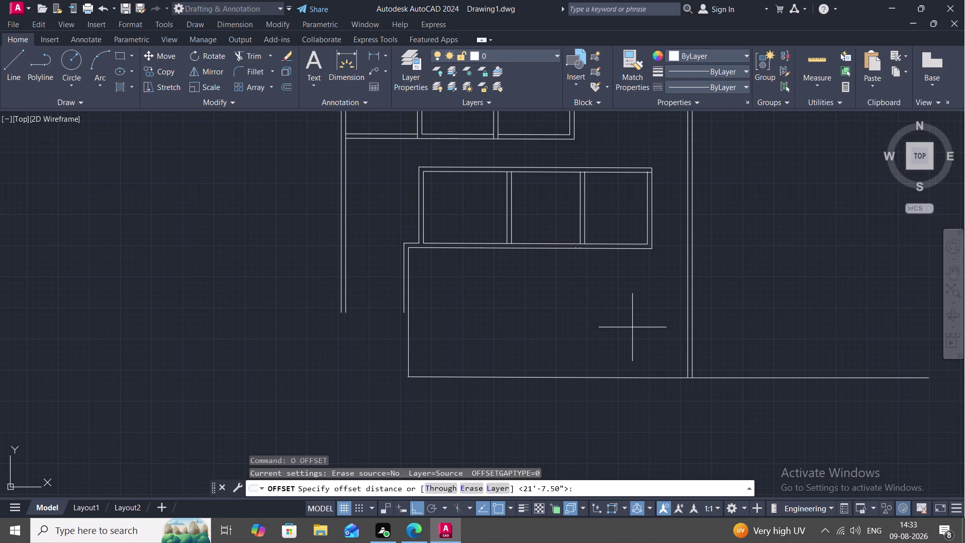
Offset the lower room's left wall 12'3" into the room as a new partition line.
text(12)
key(apostrophe)
key(3)
text(")
key(space)
click(410, 321)
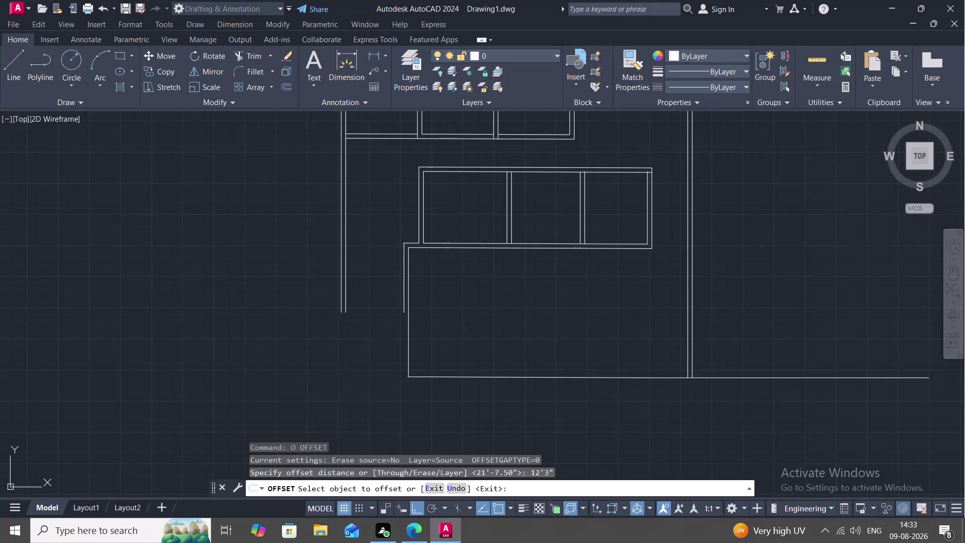
click(489, 314)
key(Escape)
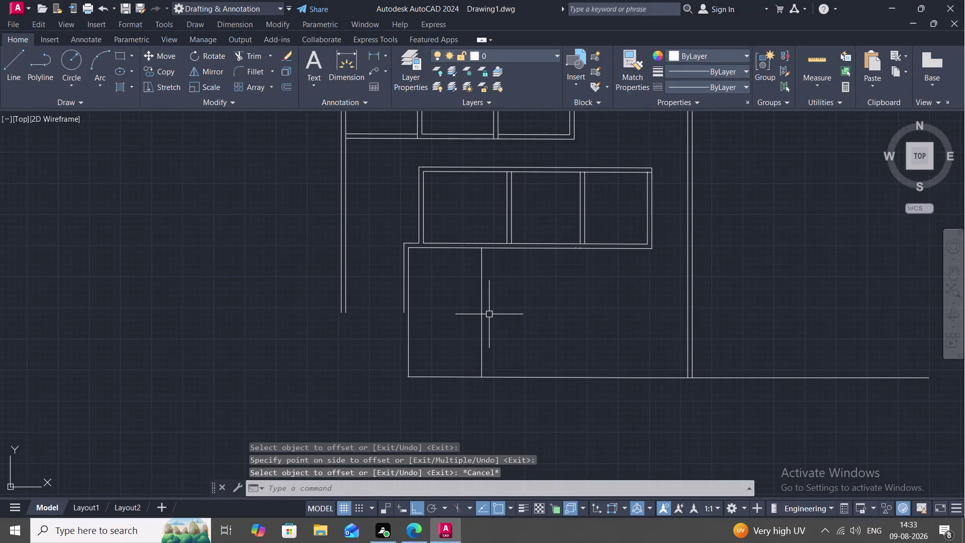
Offset the new partition line 9" to the right to make it a double-line wall.
key(o)
key(space)
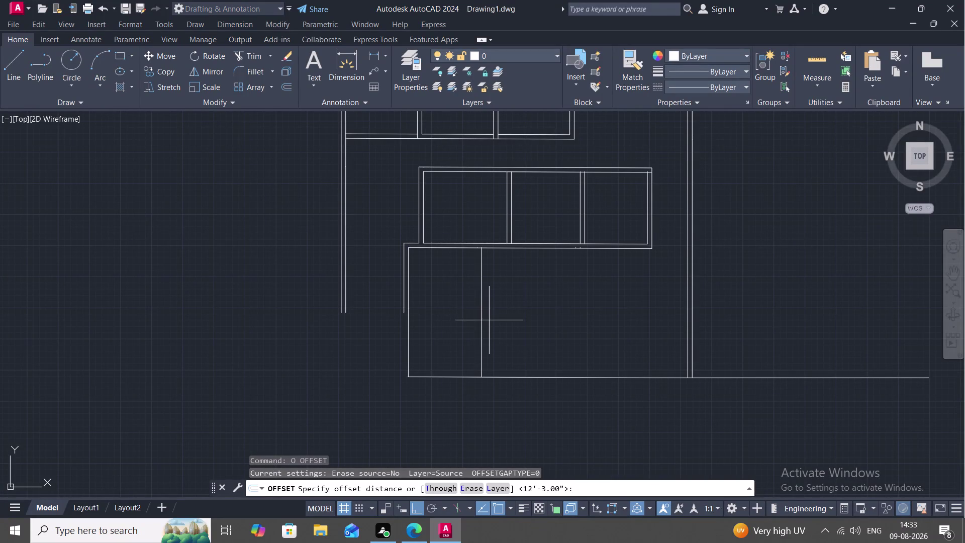
key(9)
key(shift+quotedbl)
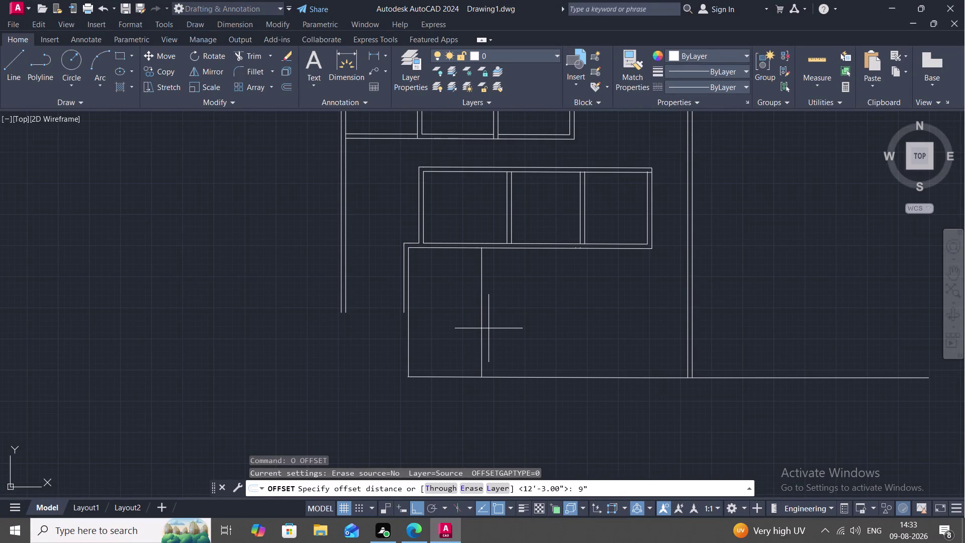
key(space)
click(482, 321)
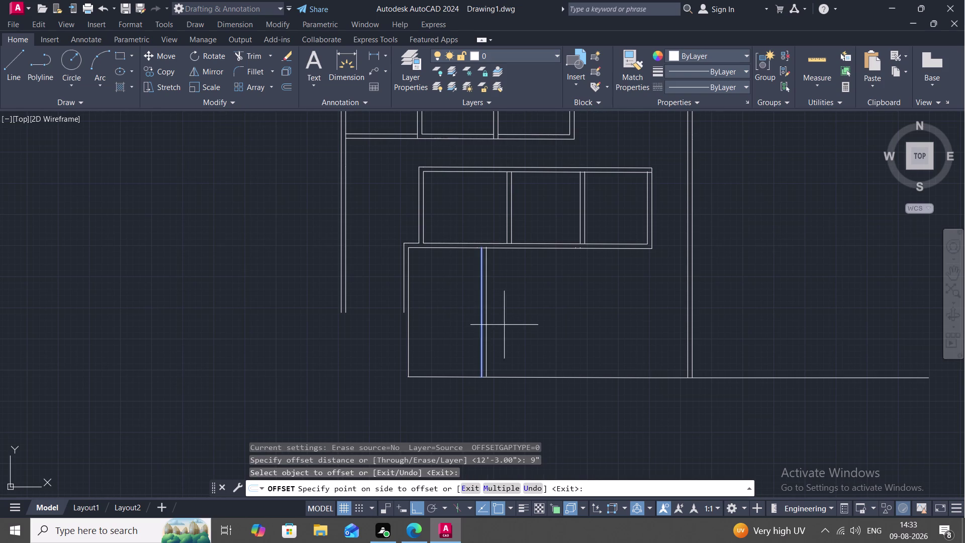
click(506, 325)
key(space)
Offset the inner partition line 15'9" further right across the lower room.
key(o)
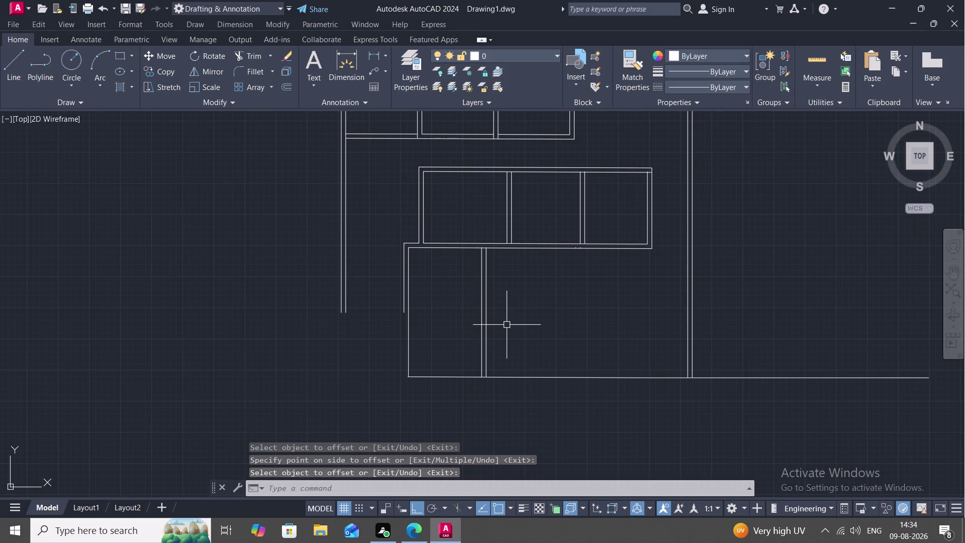
key(space)
key(space)
key(space)
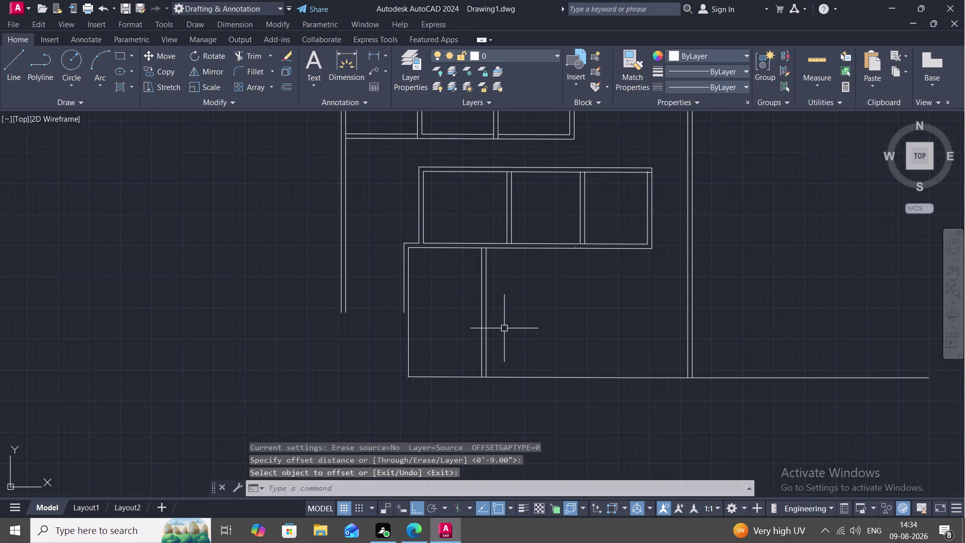
key(space)
key(1)
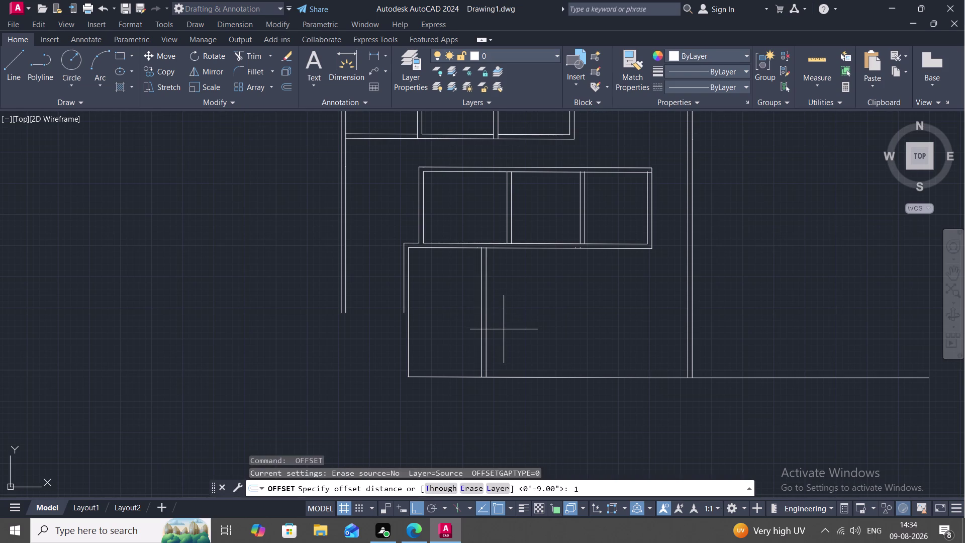
text(5')
key(9)
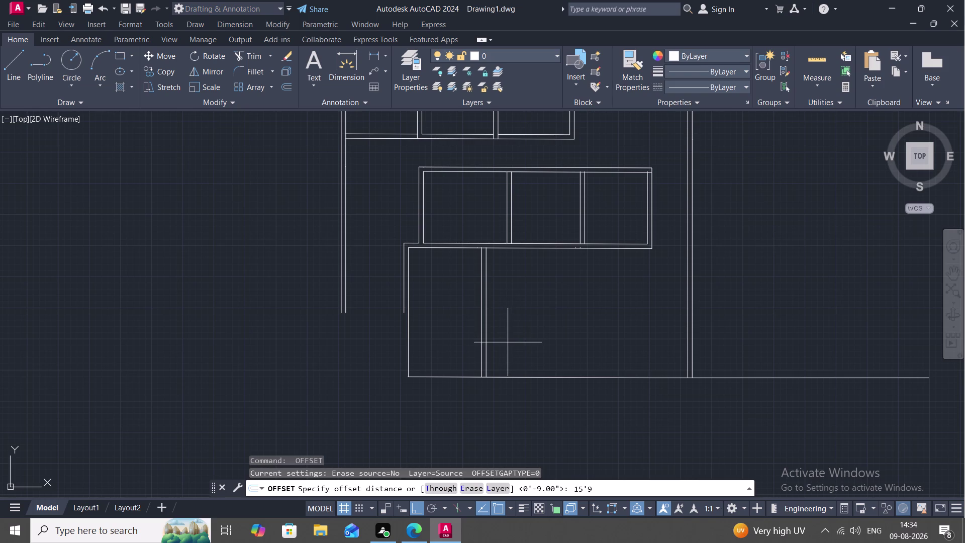
key(shift+quotedbl)
key(space)
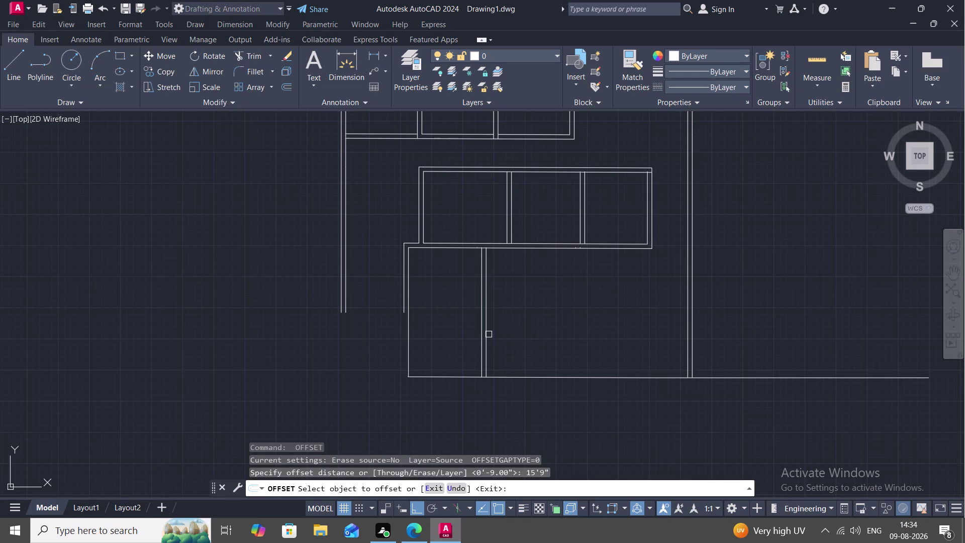
click(487, 331)
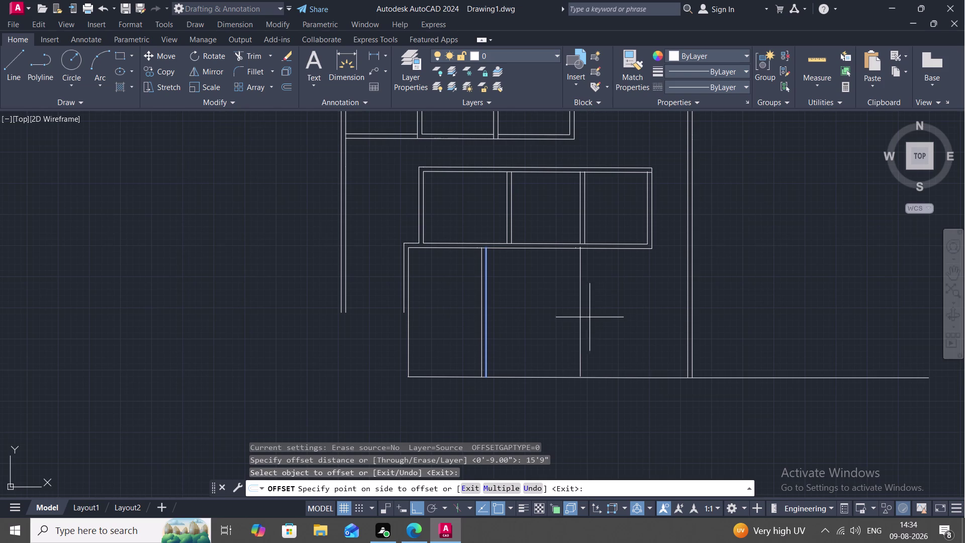
click(611, 308)
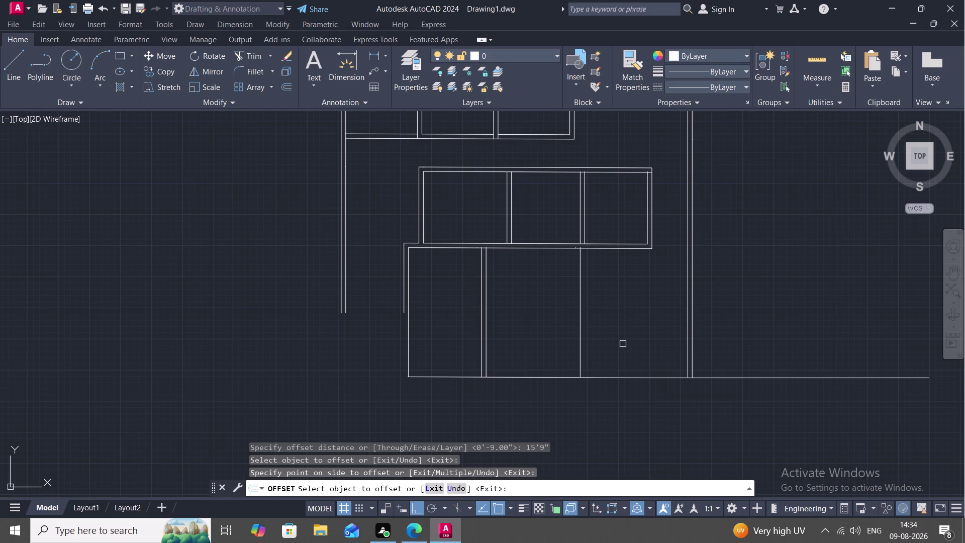
Offset the right partition line 9" to the right to double it.
key(l)
key(BackSpace)
key(space)
key(space)
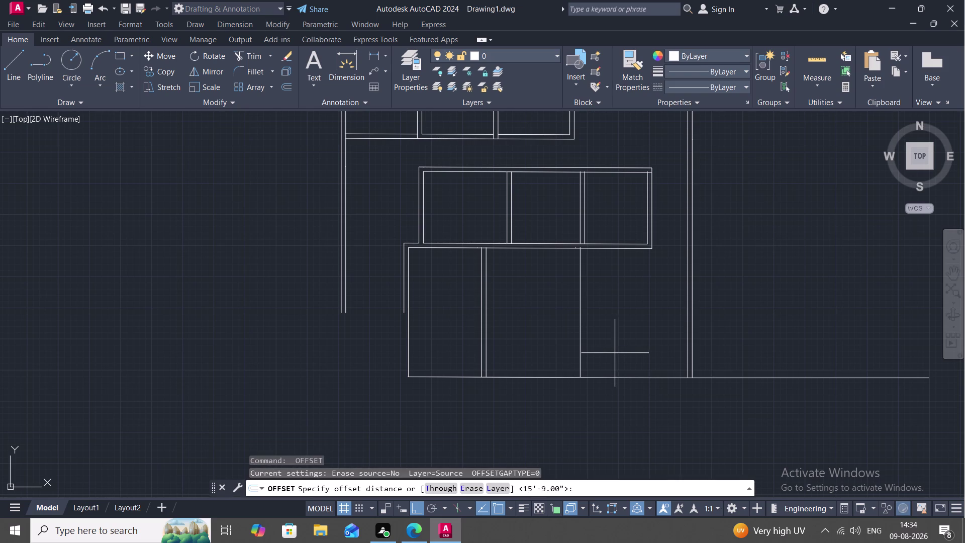
key(9)
key(shift+quotedbl)
key(space)
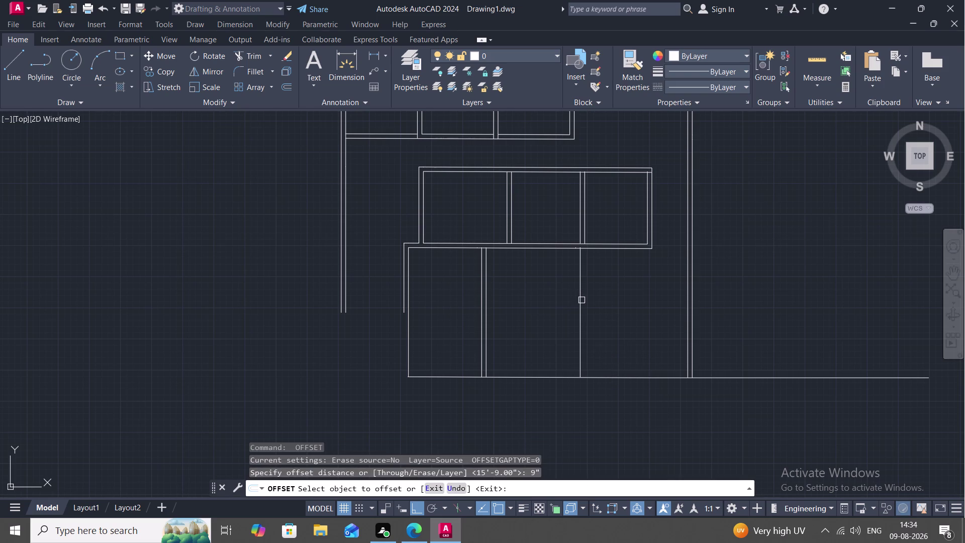
click(582, 300)
click(596, 304)
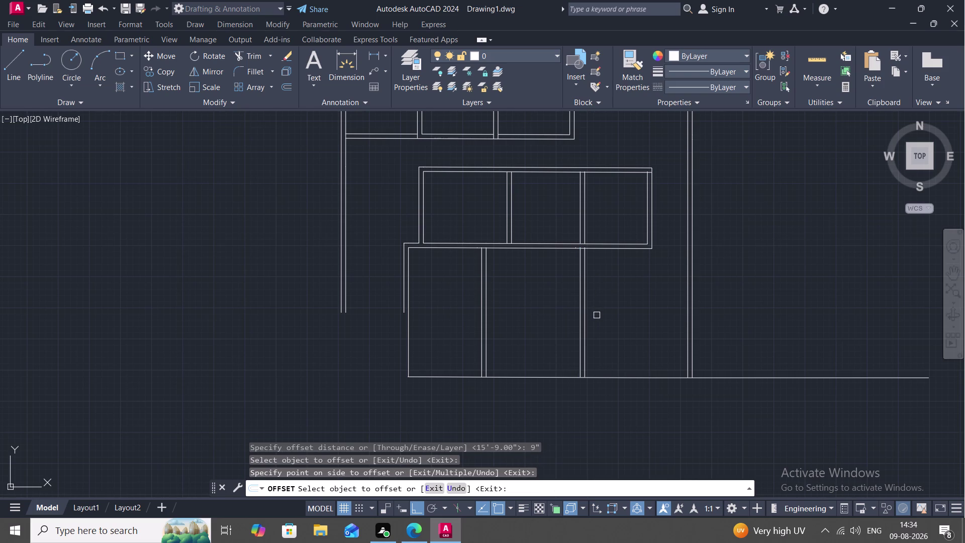
key(Escape)
Offset the partition line 13' toward the right wall.
key(o)
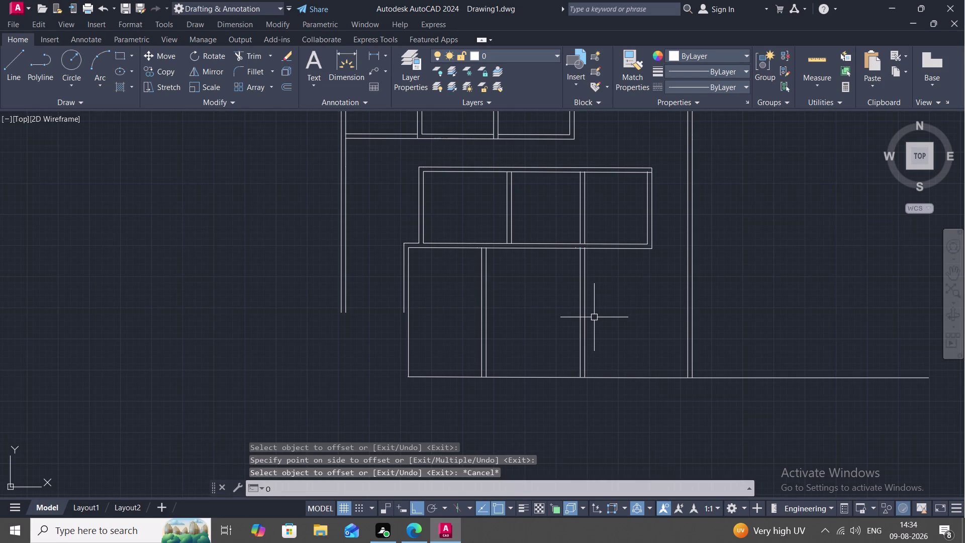
key(space)
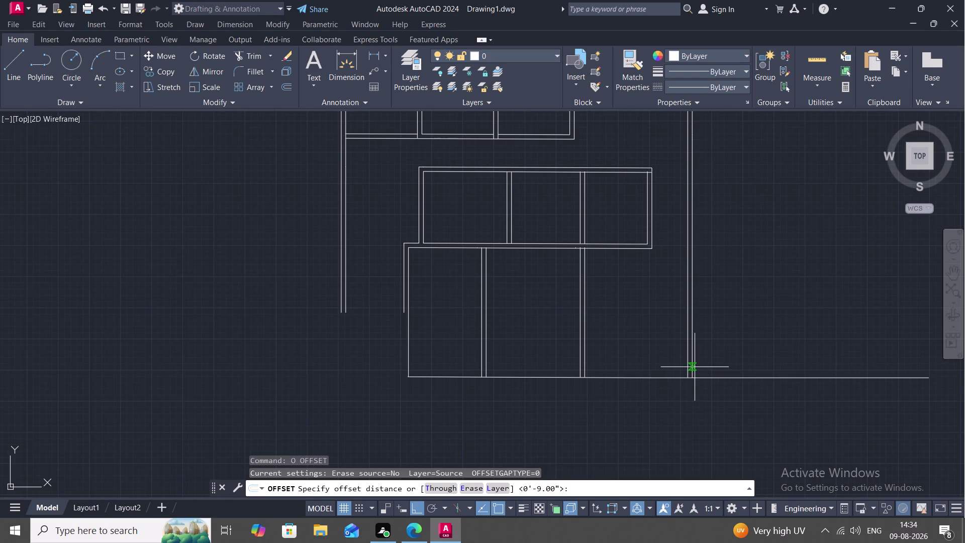
text(1)
text(3)
key(apostrophe)
key(space)
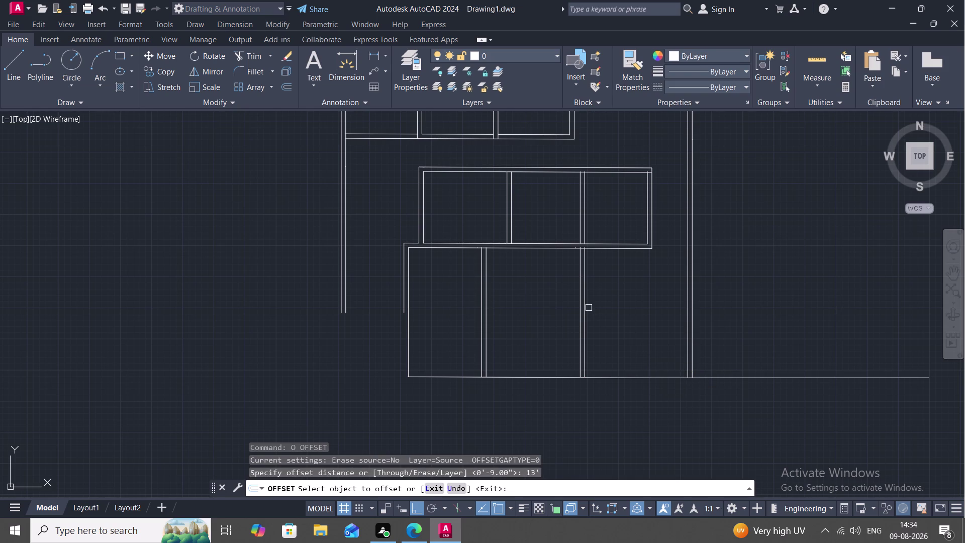
click(588, 307)
click(618, 309)
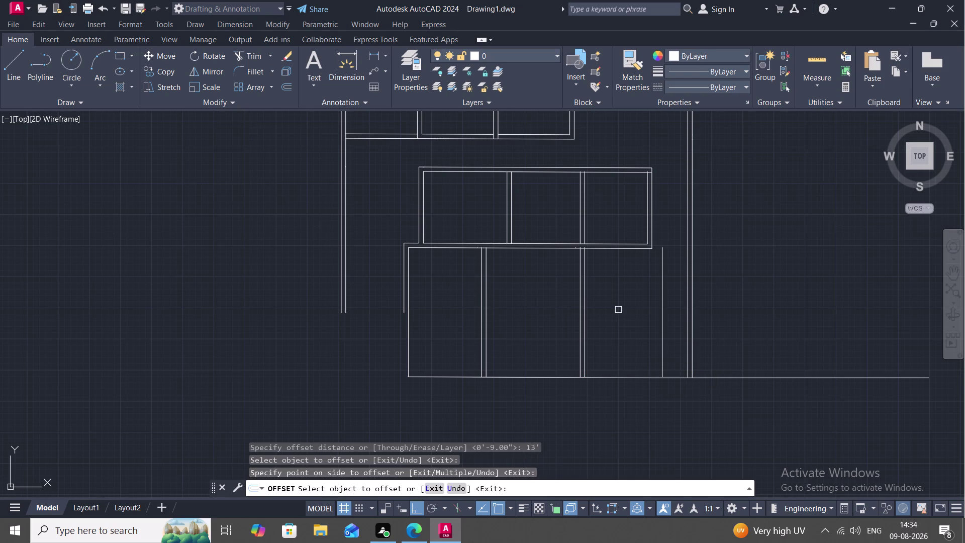
key(Escape)
Offset the line near the right wall 9" to the right, then check room dimensions.
key(o)
key(space)
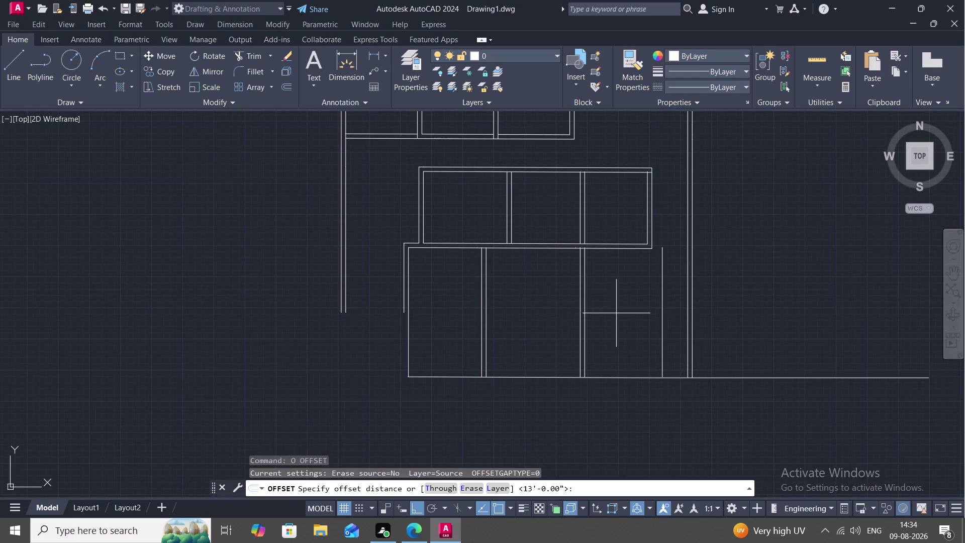
key(9)
key(shift+quotedbl)
key(space)
click(664, 319)
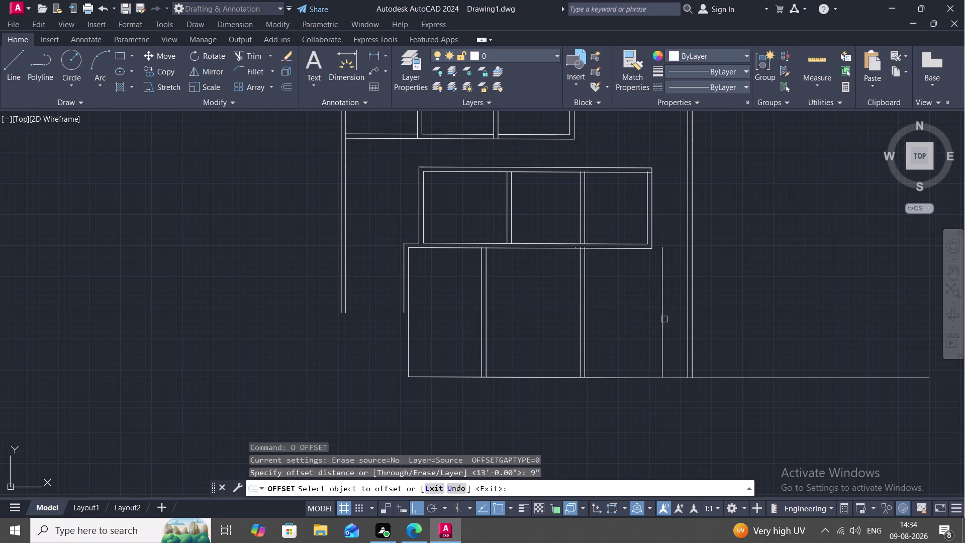
click(675, 323)
click(812, 60)
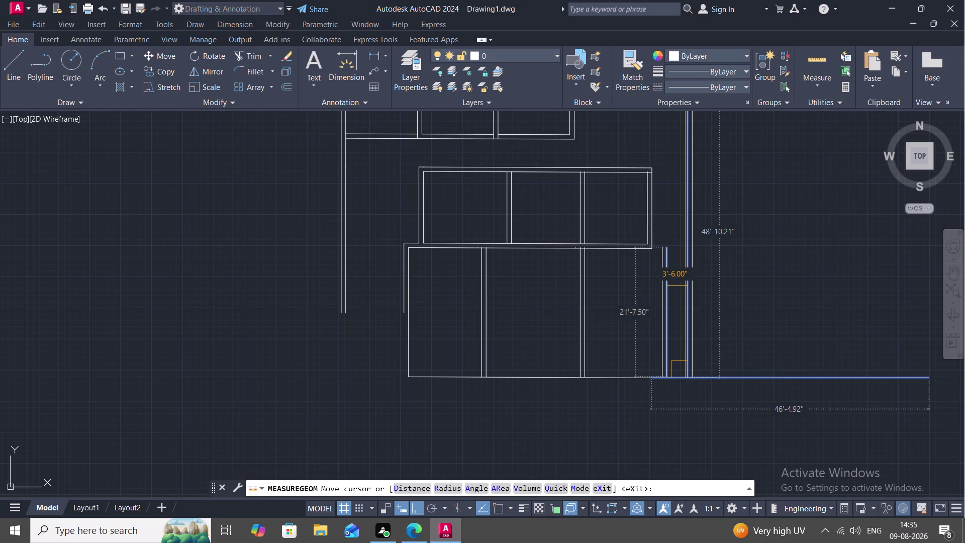
key(Escape)
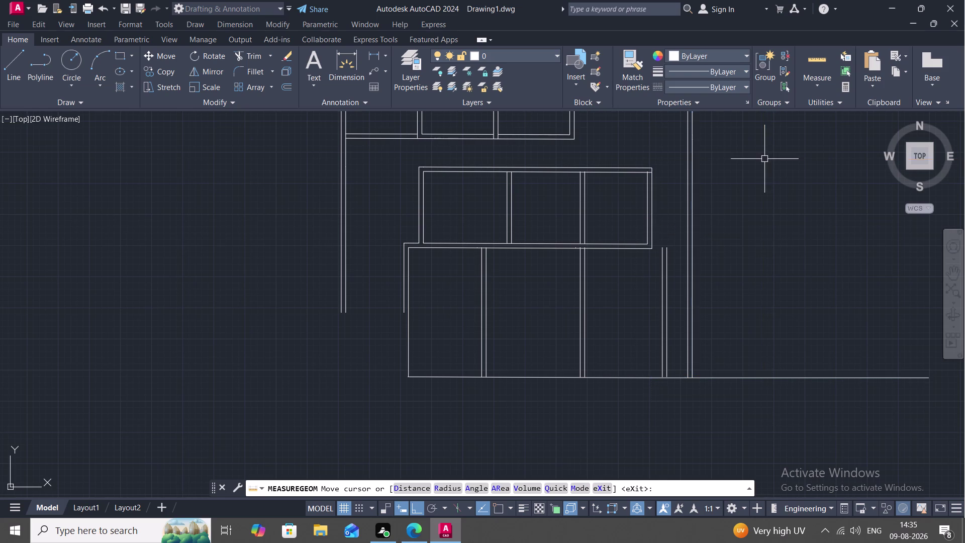
Extend the lower rooms' partition and wall lines to the boundary walls with EXTEND.
text(EXX)
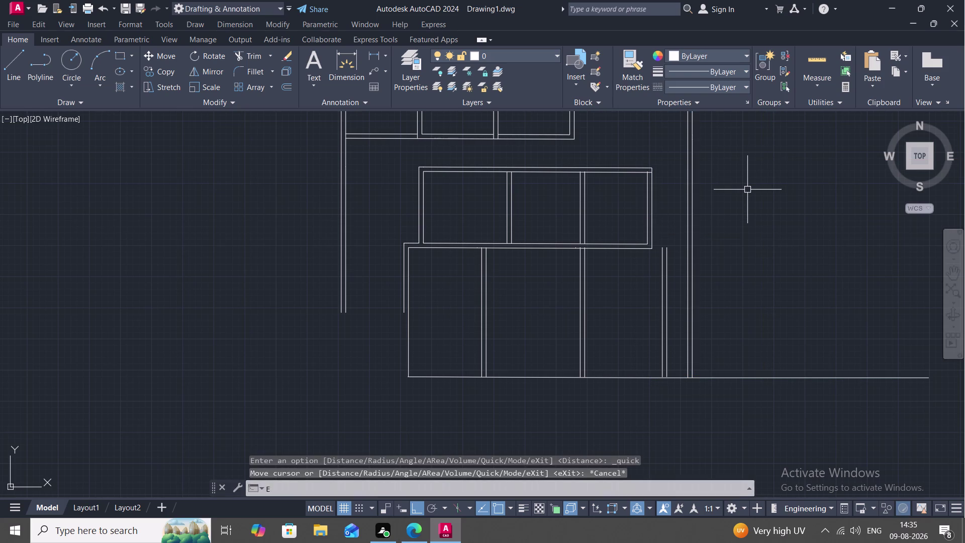
key(space)
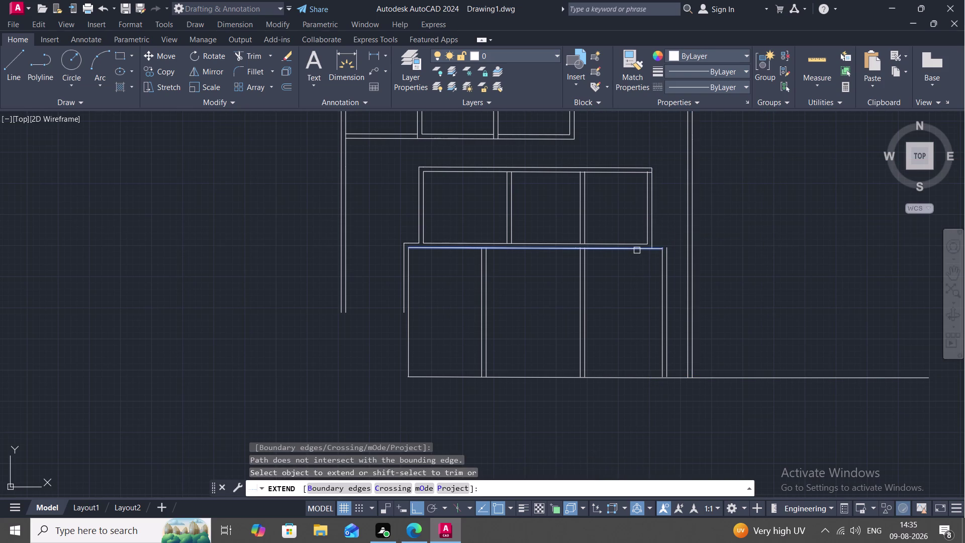
click(641, 249)
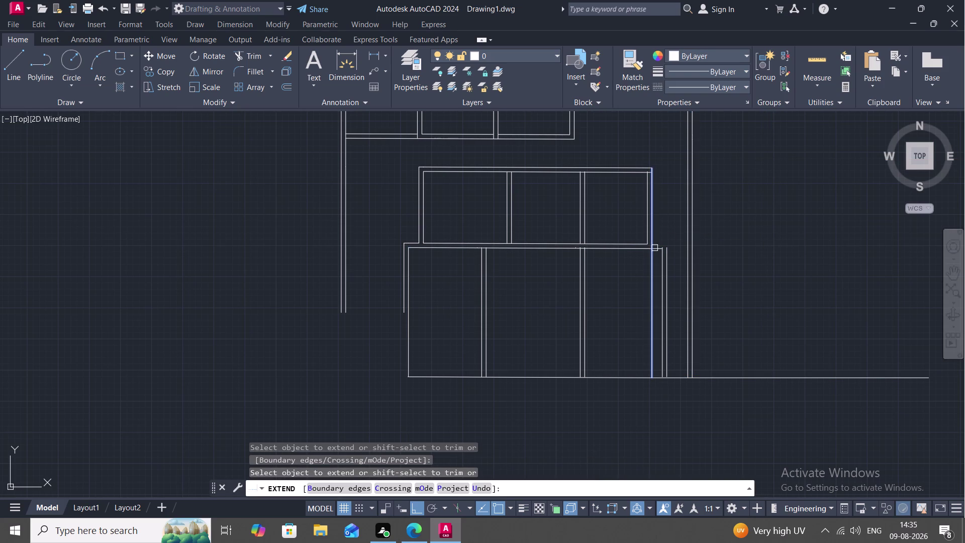
click(655, 249)
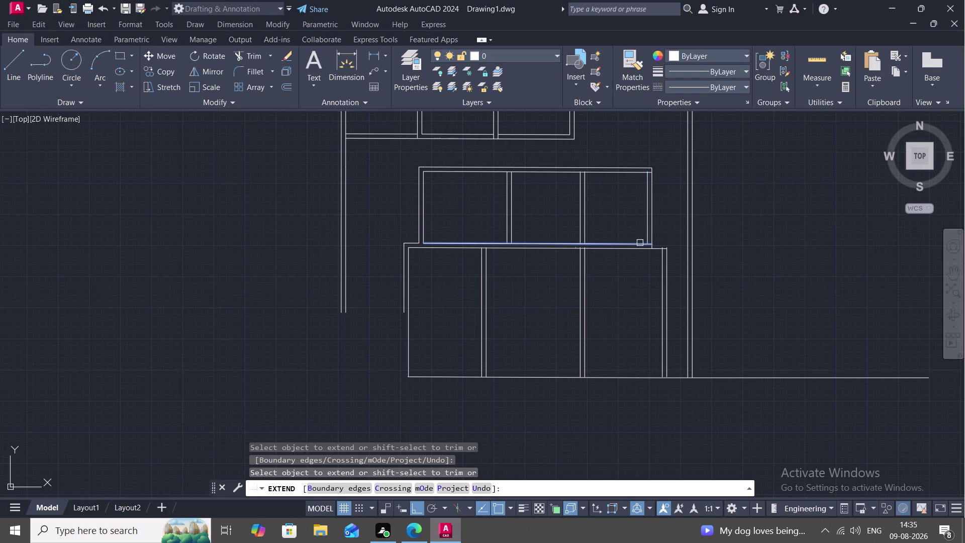
click(639, 243)
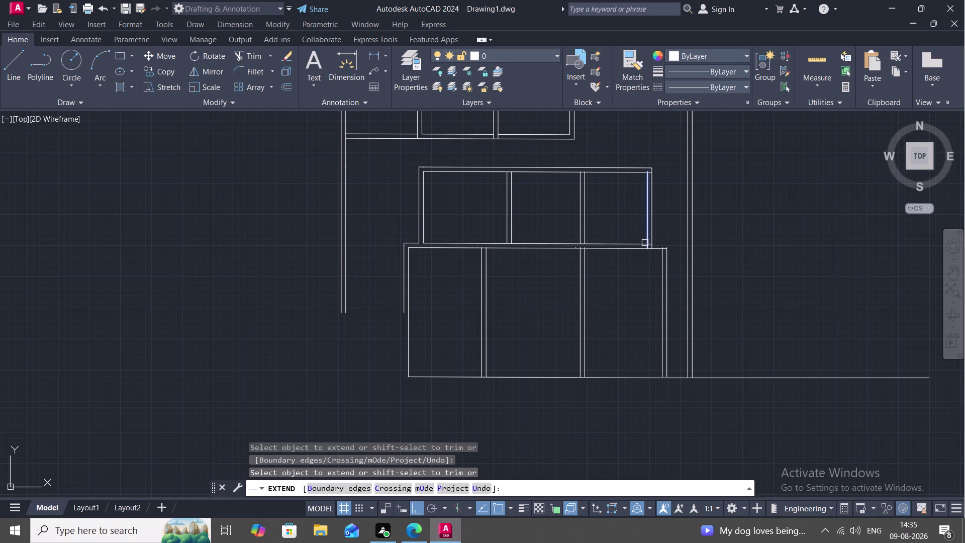
click(640, 244)
key(F1)
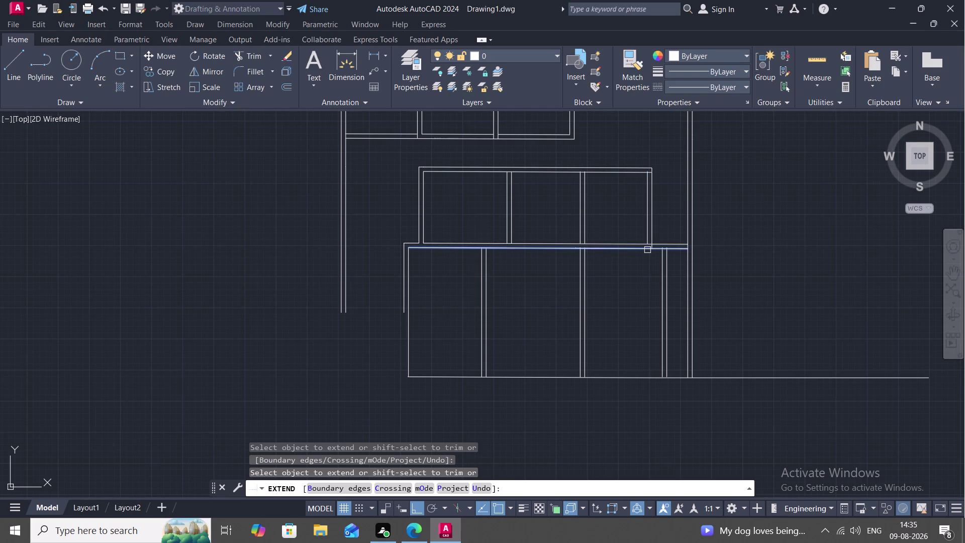
key(Escape)
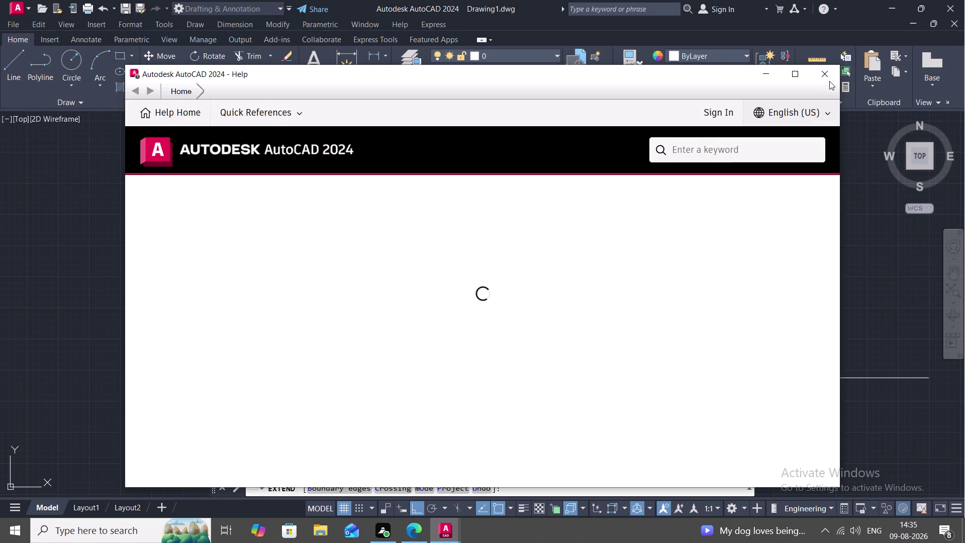
click(826, 75)
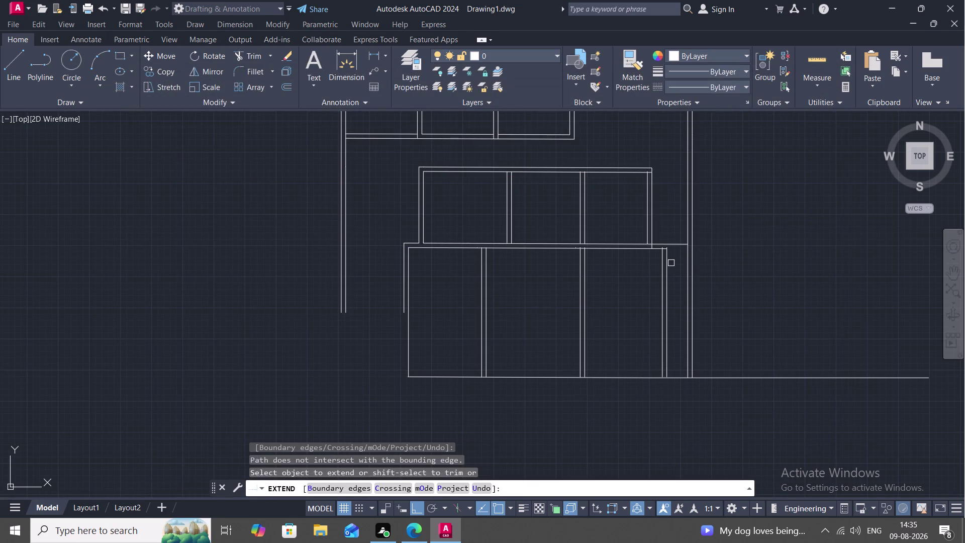
click(669, 261)
key(Escape)
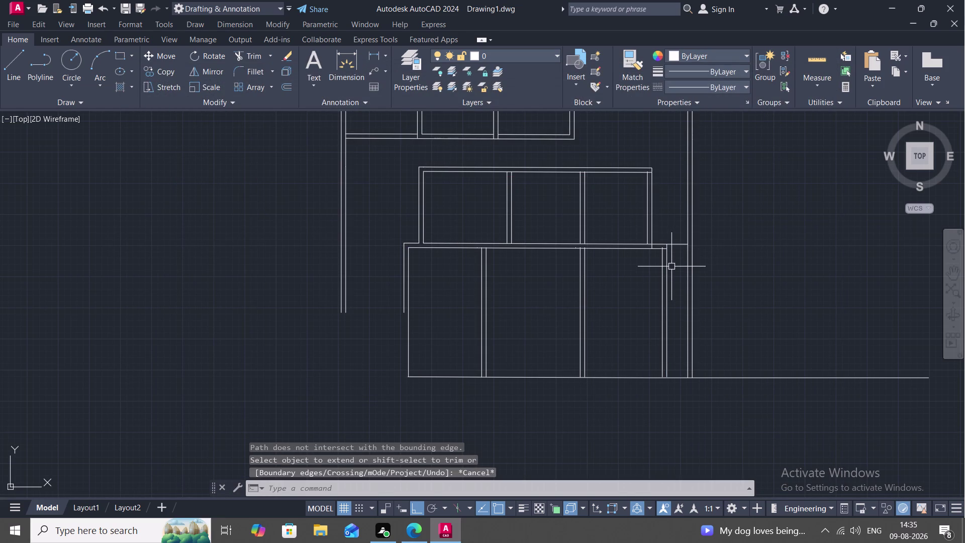
Trim the overhanging line ends at the lower rooms' wall and partition corners.
text(TR)
key(space)
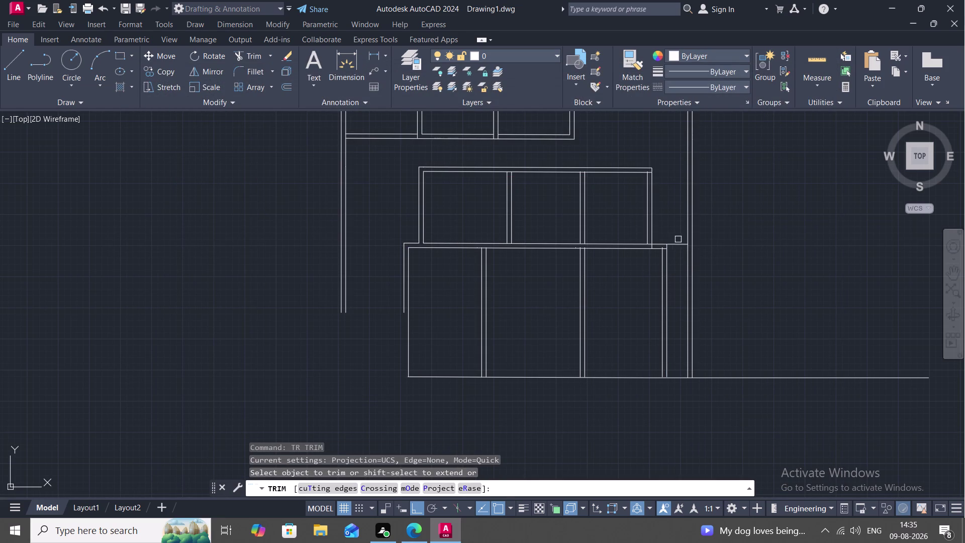
click(677, 243)
scroll(up, 3)
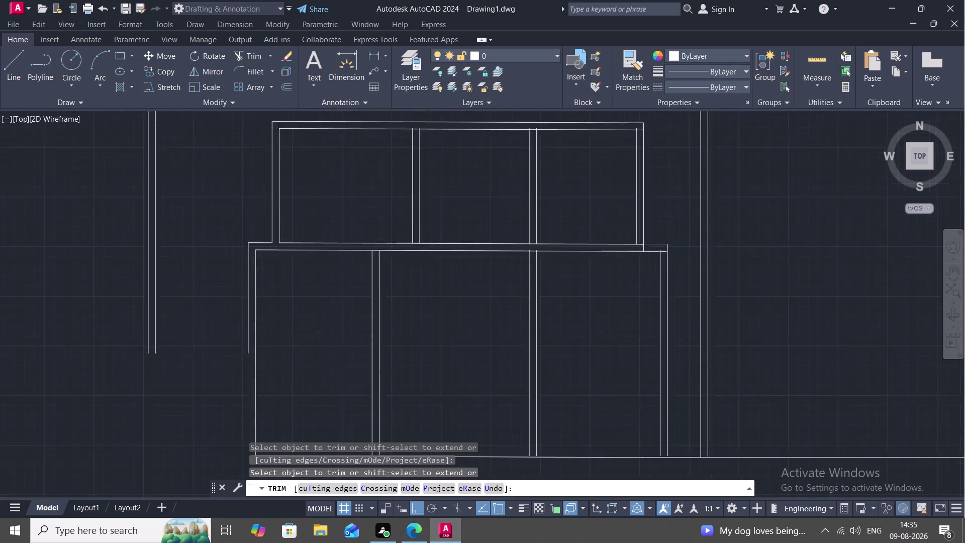
scroll(up, 3)
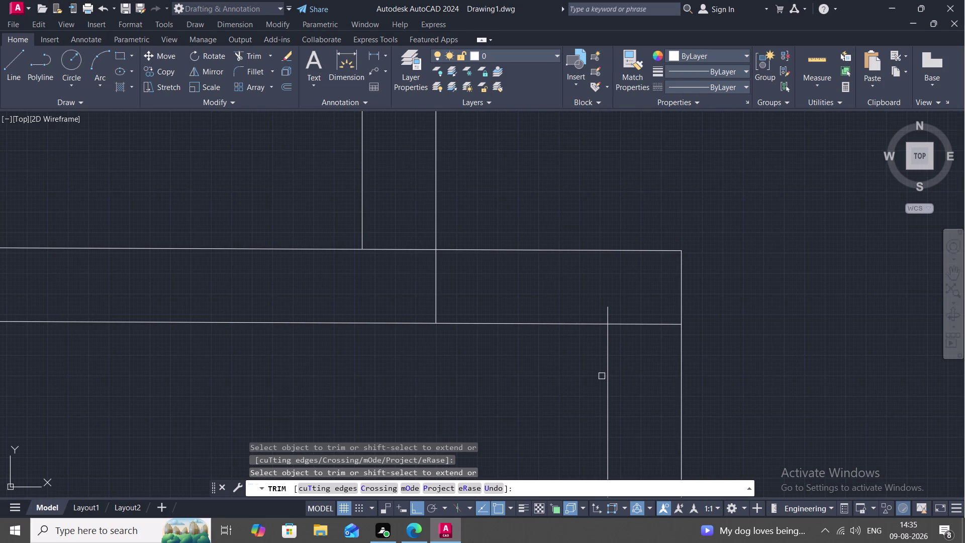
click(609, 315)
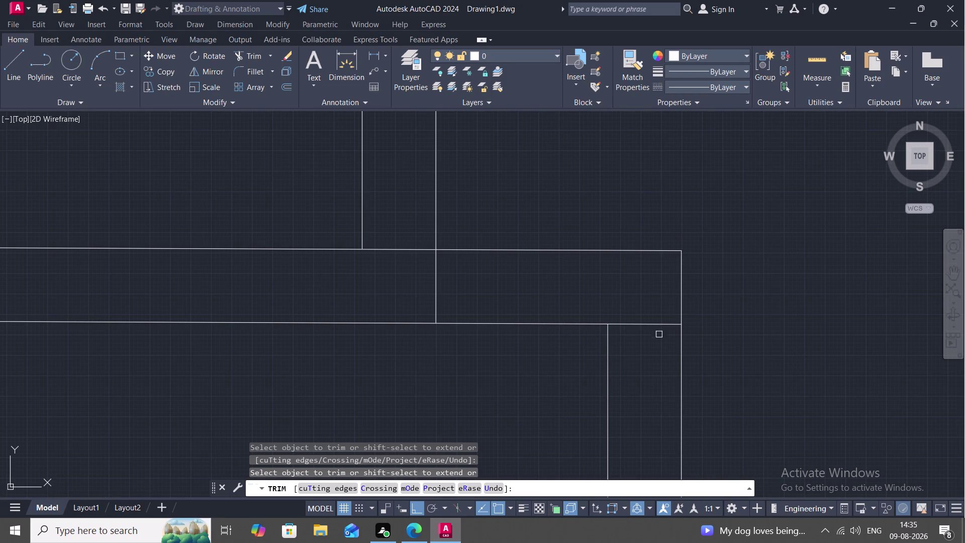
click(648, 326)
click(433, 293)
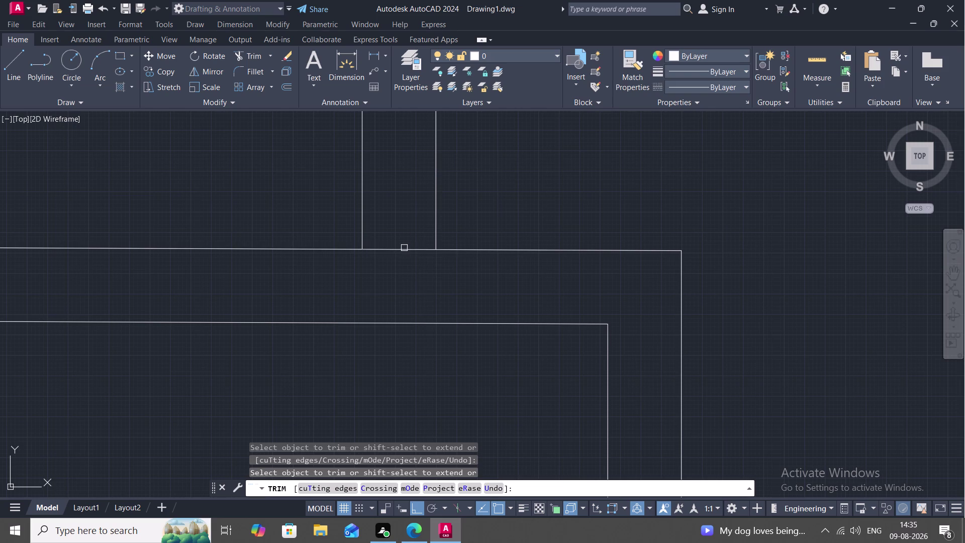
click(403, 248)
Pan and zoom across the floor plan to review the trimmed junctions, ending the trim.
scroll(down, 3)
scroll(down, 3)
scroll(down, 3)
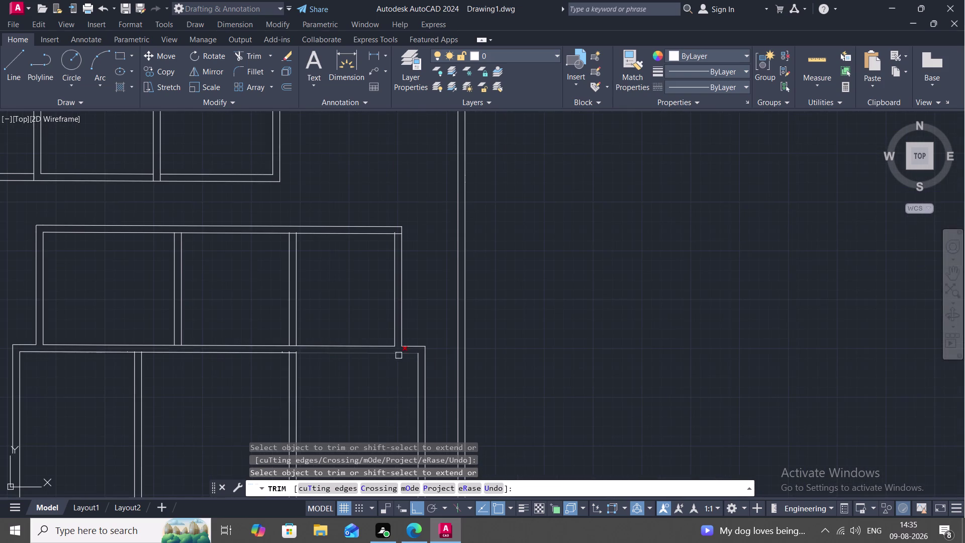
middle_drag(384, 387, 544, 269)
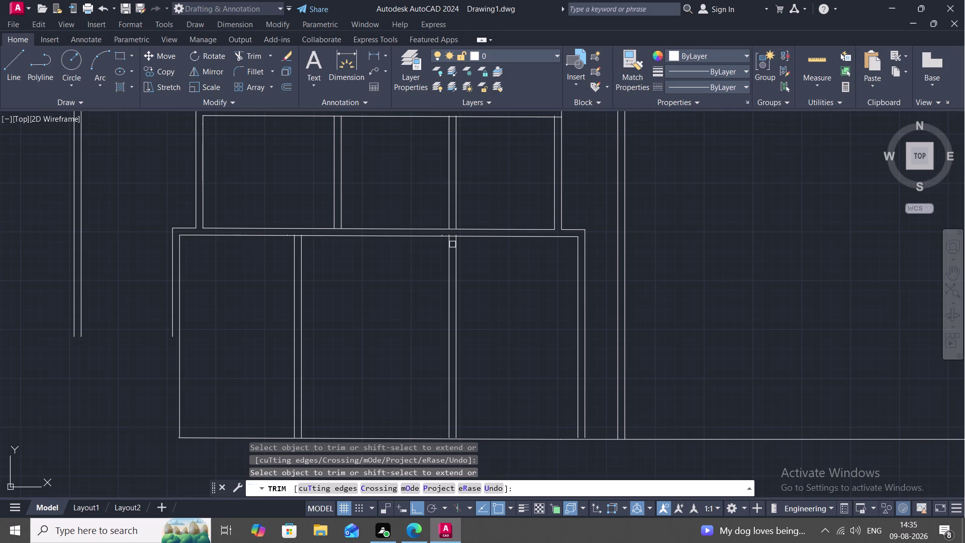
scroll(down, 3)
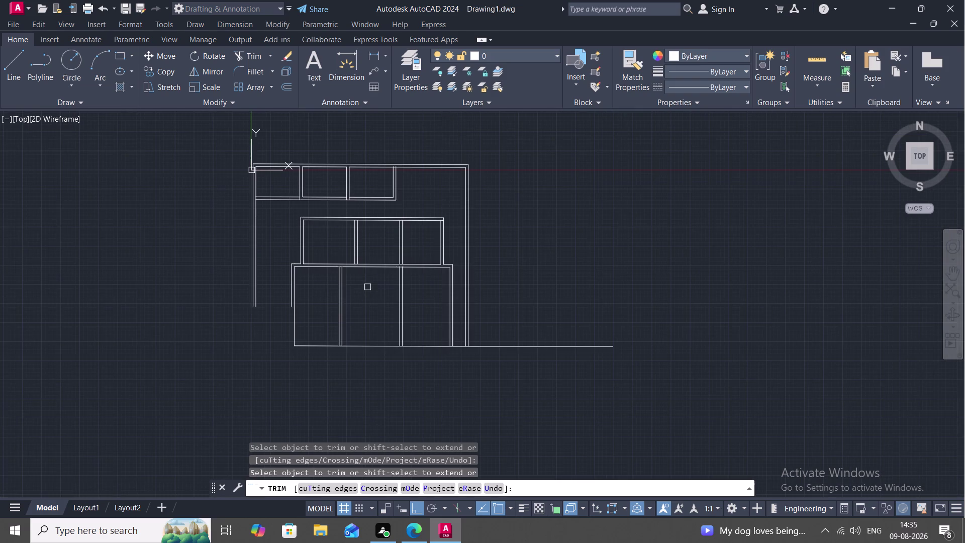
middle_drag(367, 287, 392, 246)
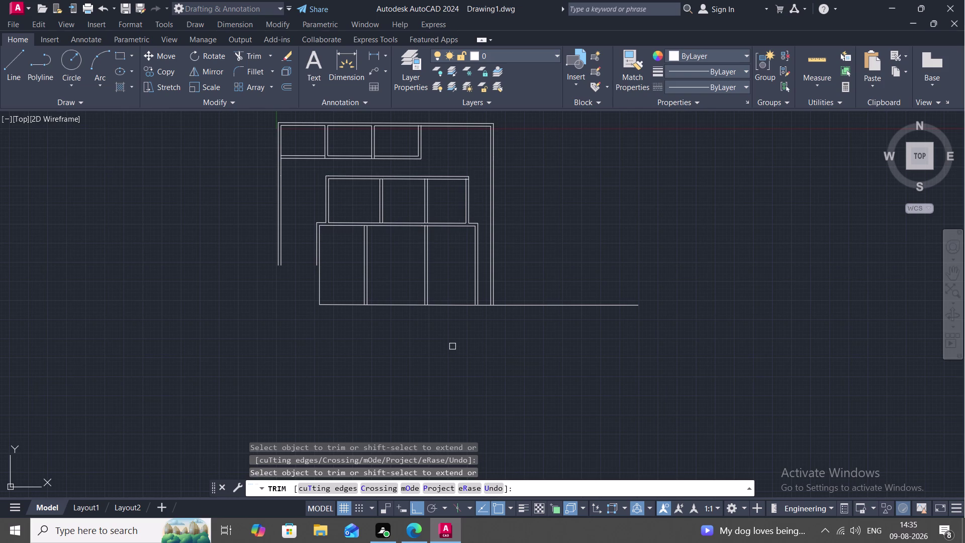
key(Escape)
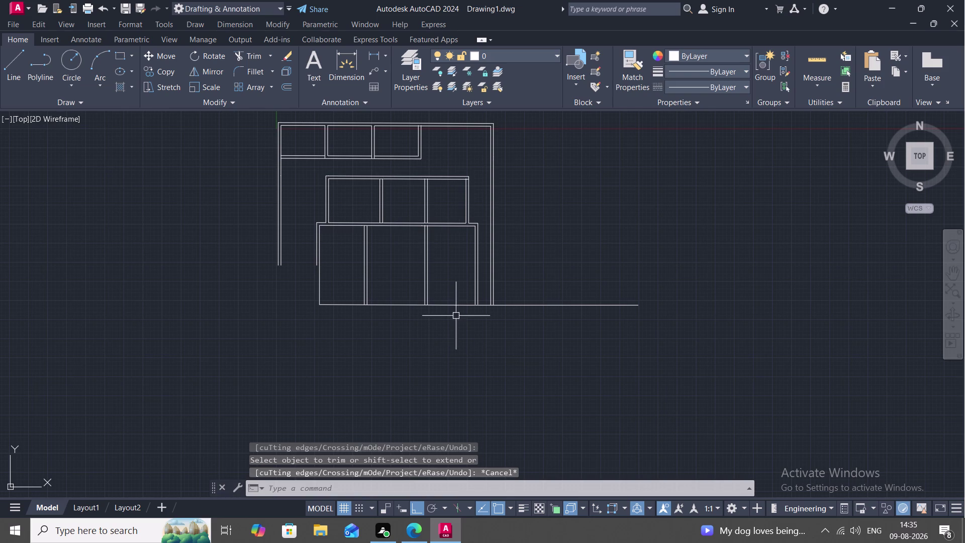
middle_drag(342, 255, 363, 338)
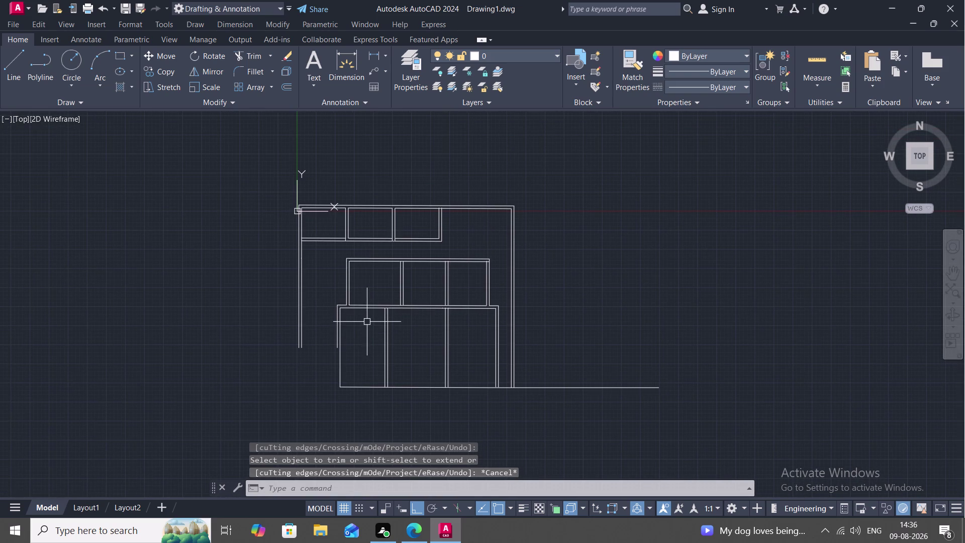
scroll(up, 3)
Offset the lower block's top inner wall line 11'6" downward as a new partition.
key(o)
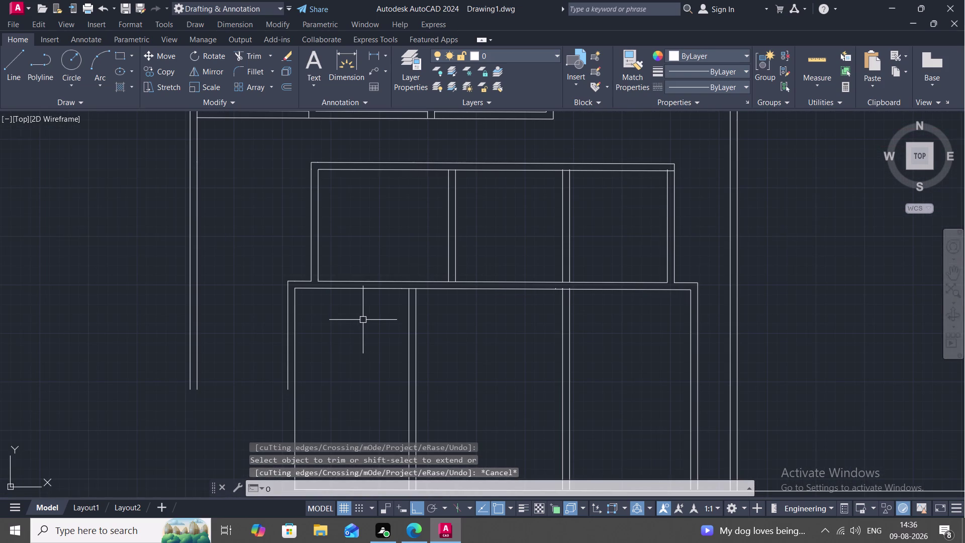
key(space)
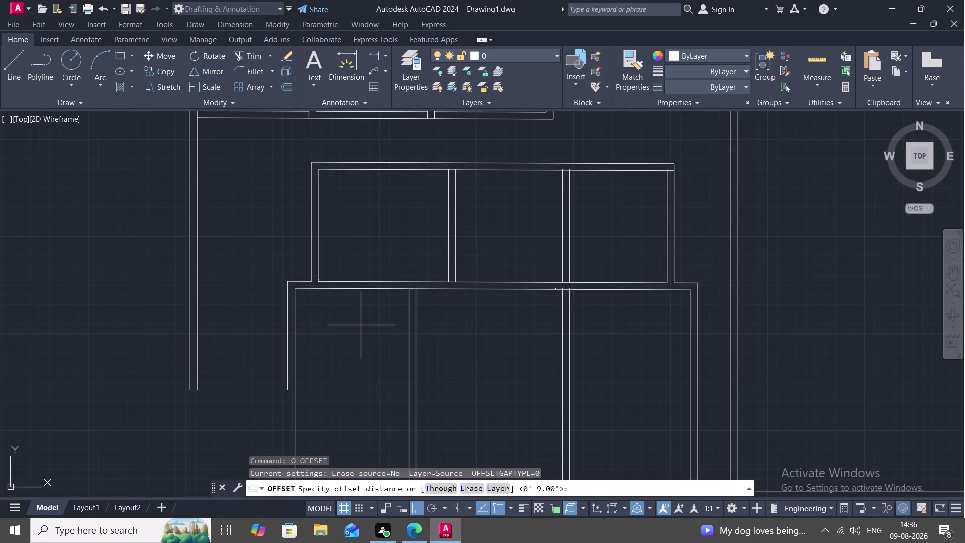
text(11)
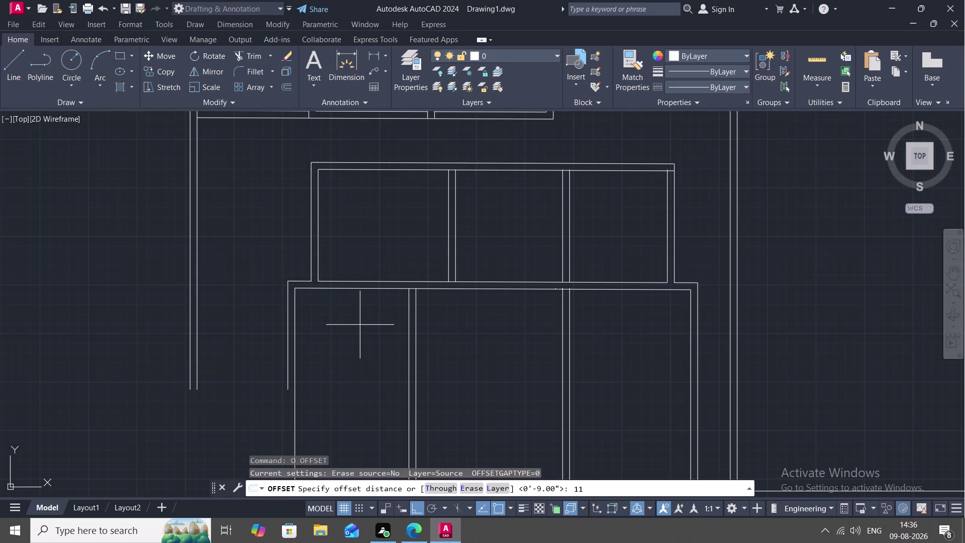
key(apostrophe)
key(6)
text(")
key(space)
click(340, 289)
click(344, 332)
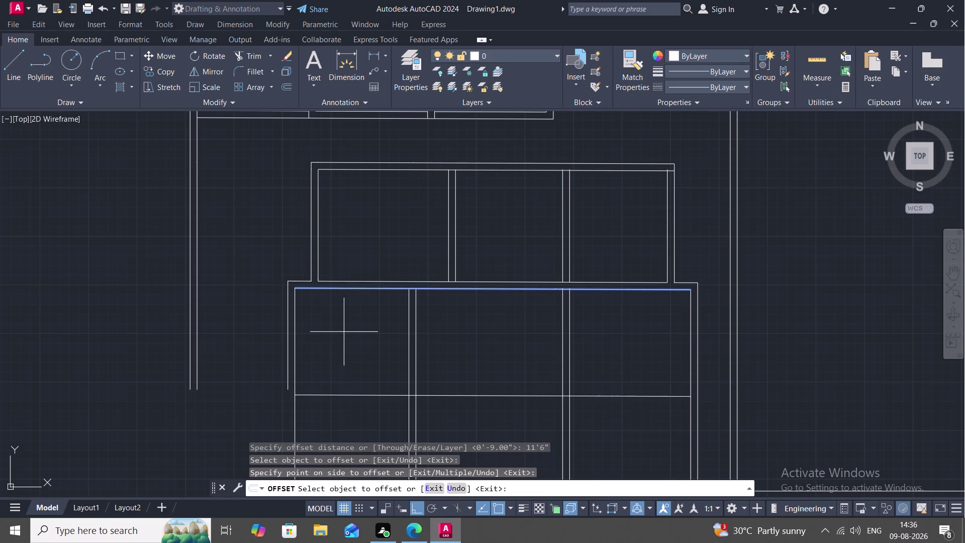
Attempt a trim near the new partition line, then cancel it.
key(t)
text(R)
key(space)
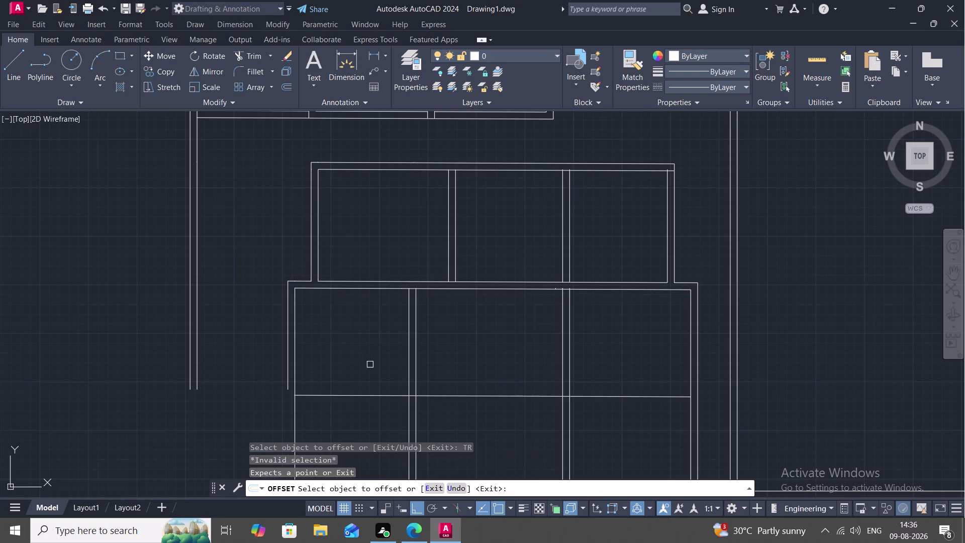
scroll(up, 3)
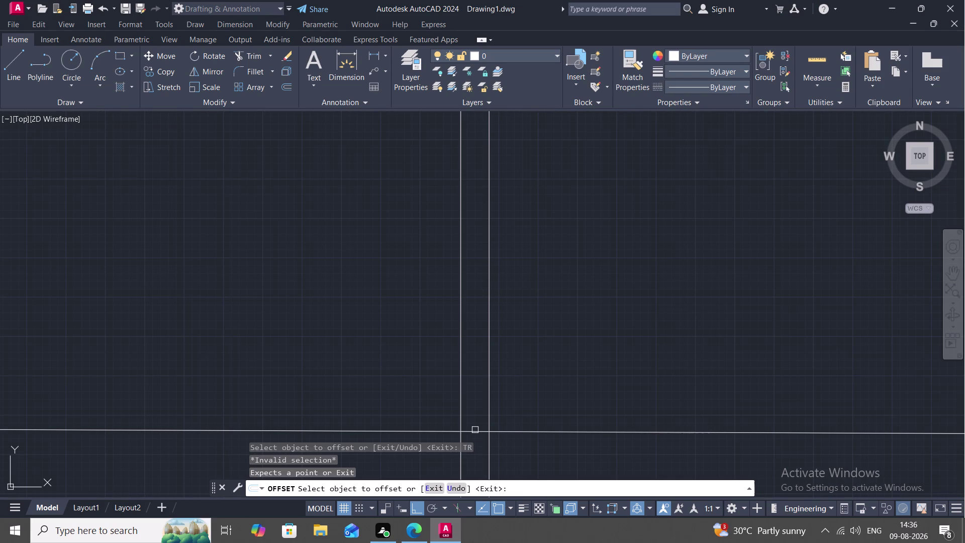
click(469, 430)
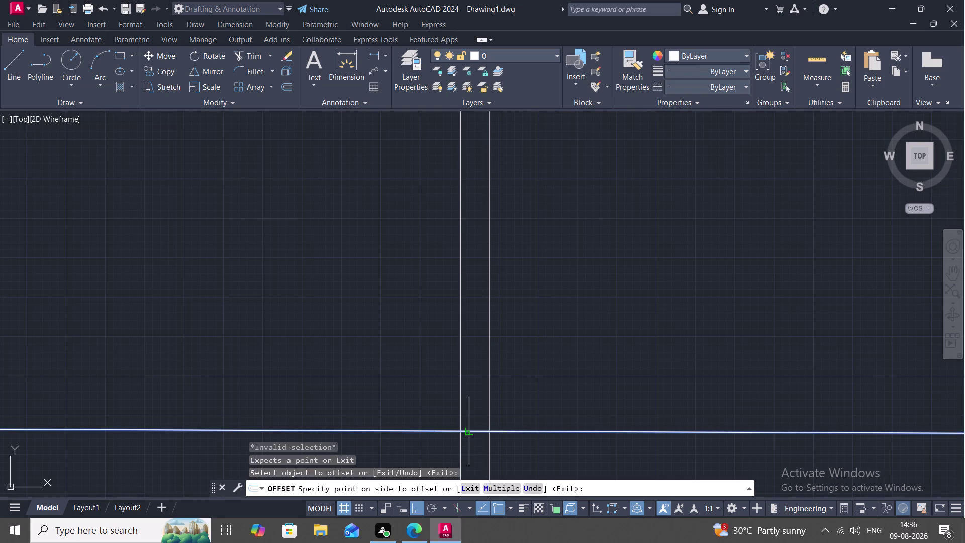
key(Escape)
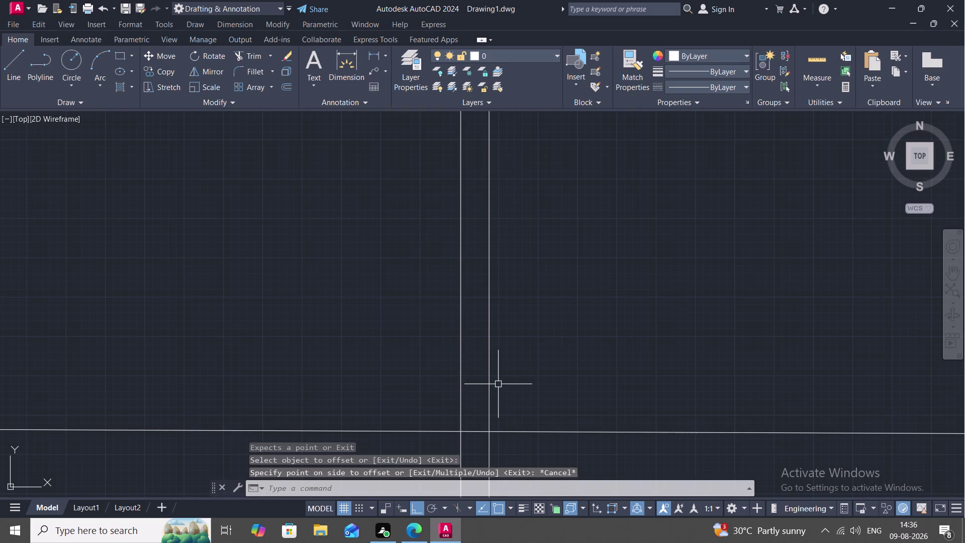
Trim away the new partition's excess using a fence selection.
key(t)
key(r)
key(space)
click(473, 431)
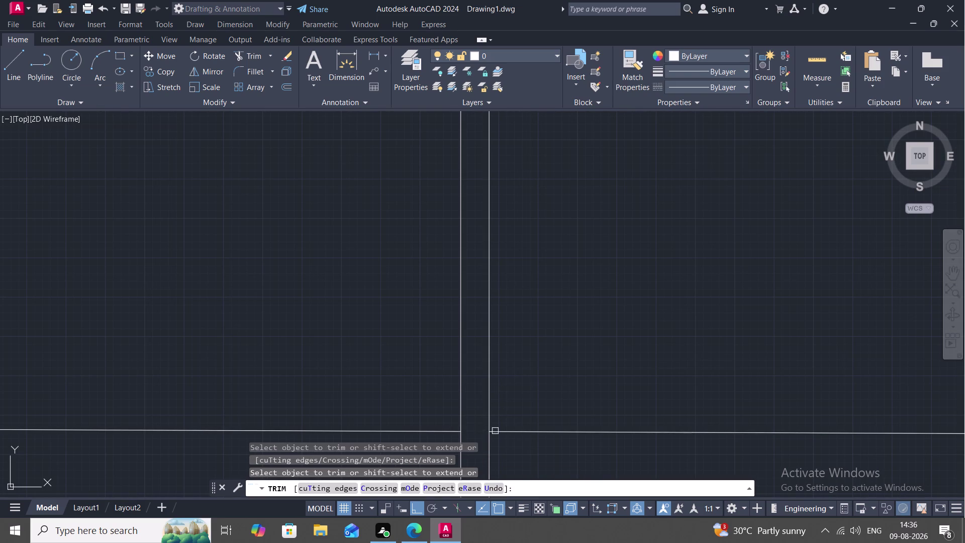
drag(525, 428, 528, 433)
click(529, 434)
scroll(down, 3)
scroll(down, 3)
key(Escape)
text(O)
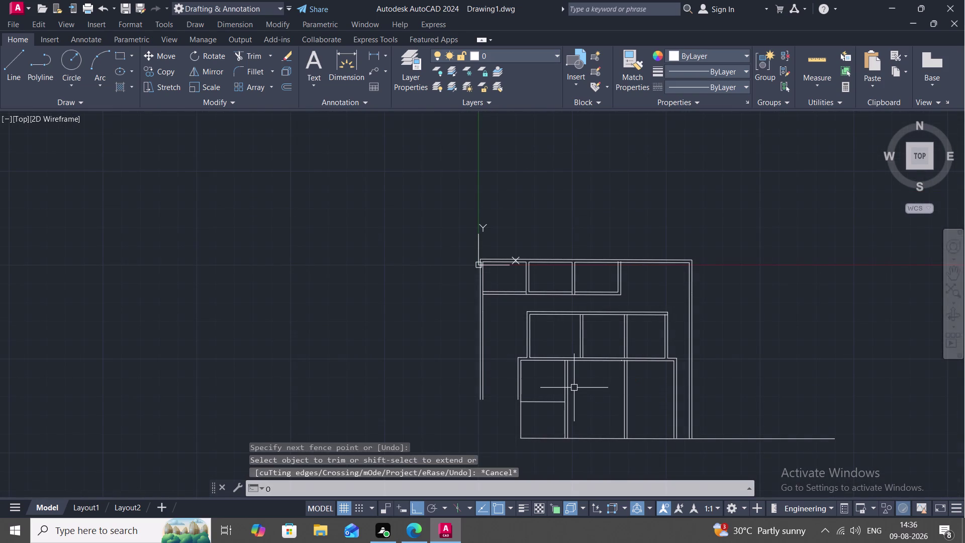
Offset the lower-left room's new horizontal partition 9" downward, creating a double-line wall.
key(space)
key(9)
key(shift+quotedbl)
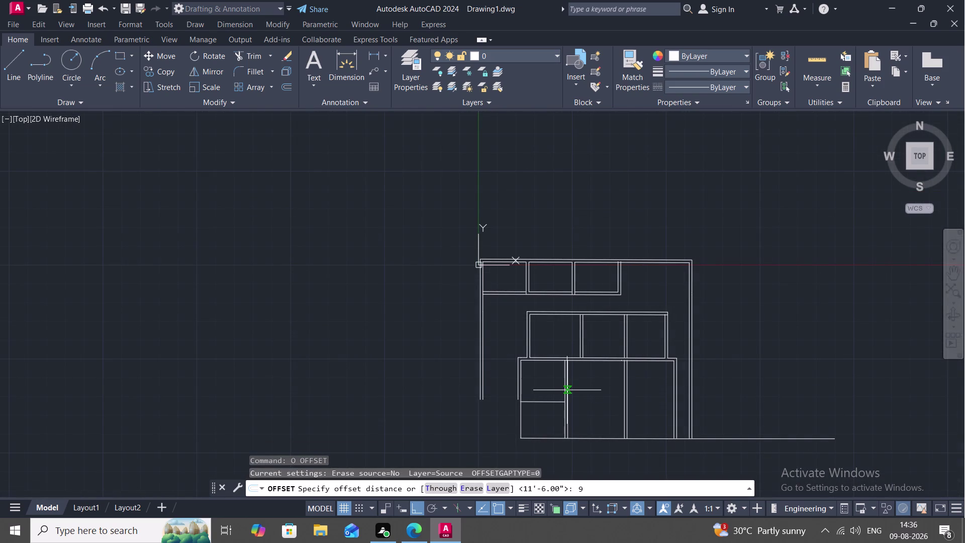
key(space)
click(549, 403)
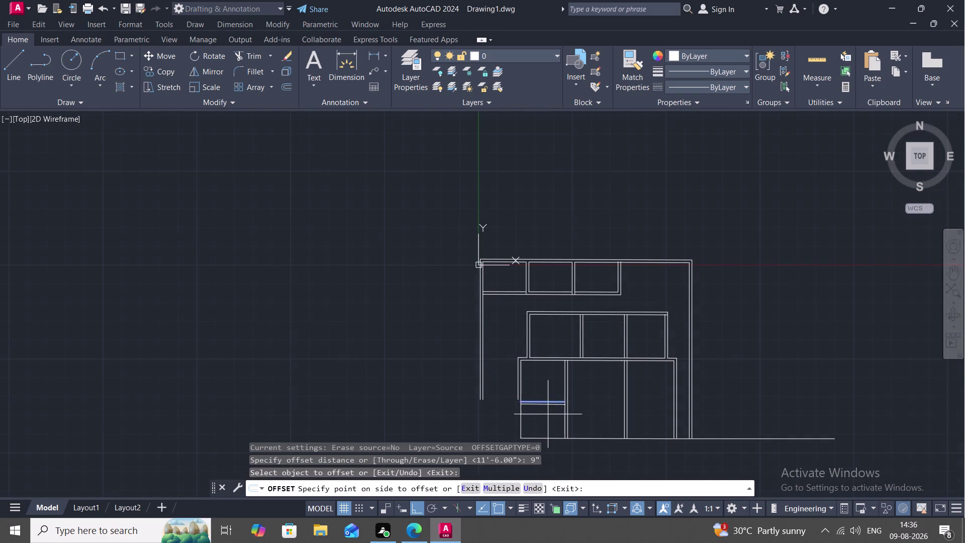
click(547, 415)
middle_drag(558, 394, 485, 317)
scroll(up, 3)
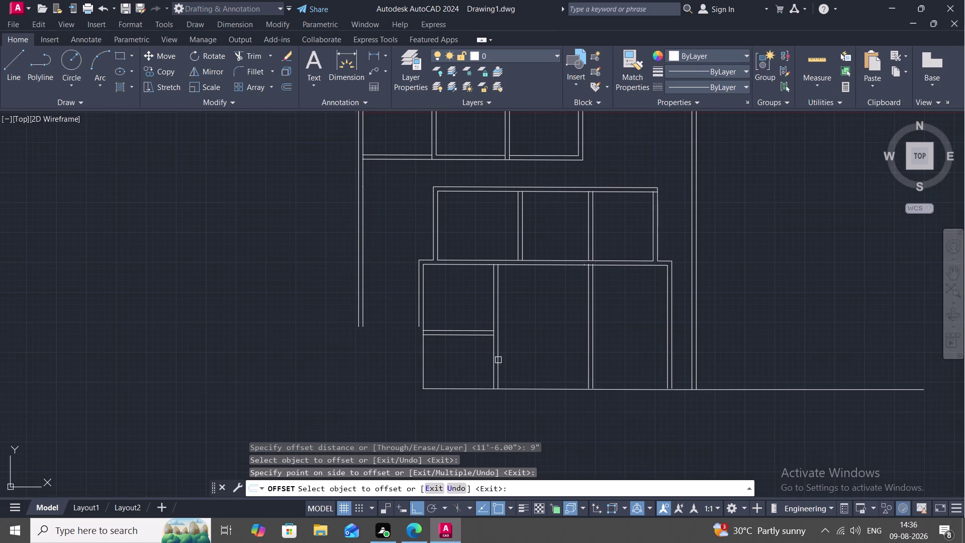
middle_drag(499, 360, 485, 329)
scroll(up, 3)
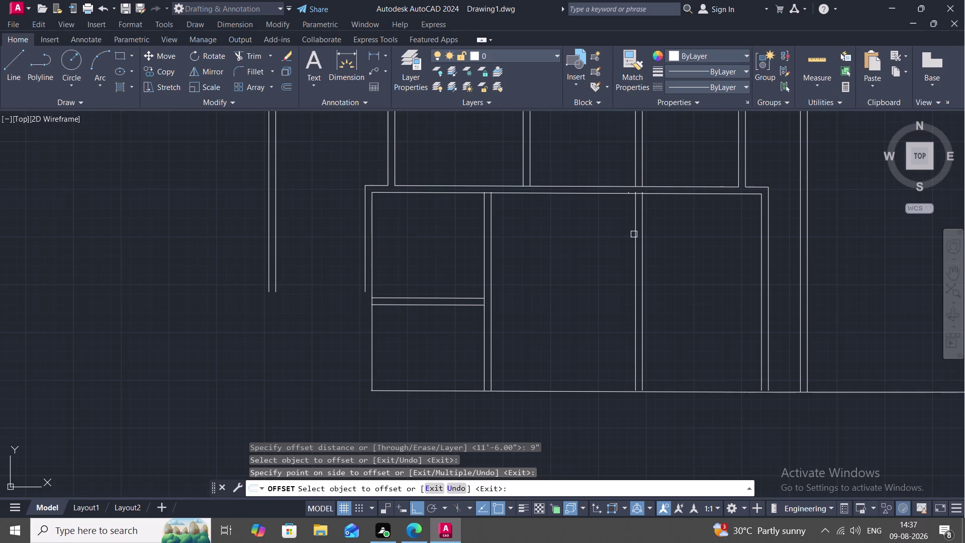
text(EX)
key(space)
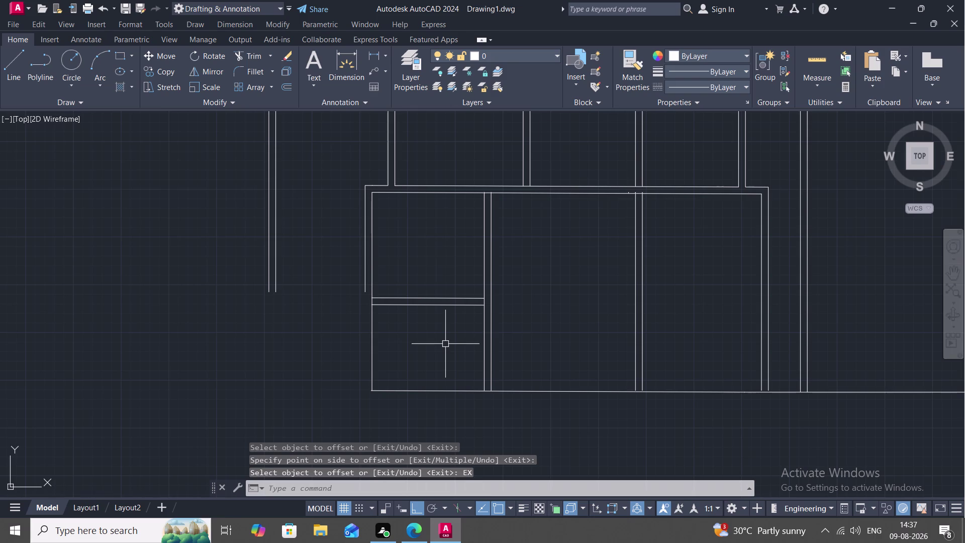
Extend the upper line of the 9-inch partition wall by wall to the right outer wall.
text(EX)
key(space)
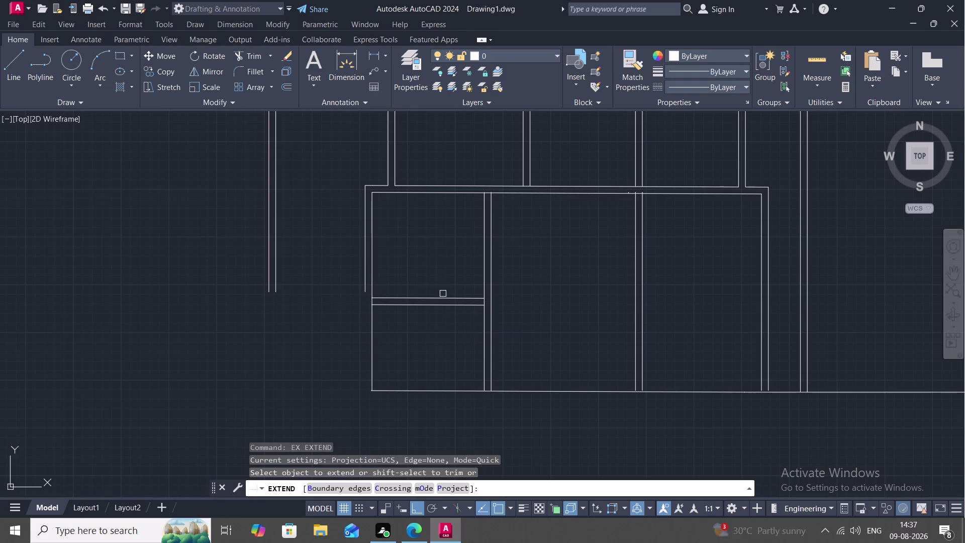
click(444, 299)
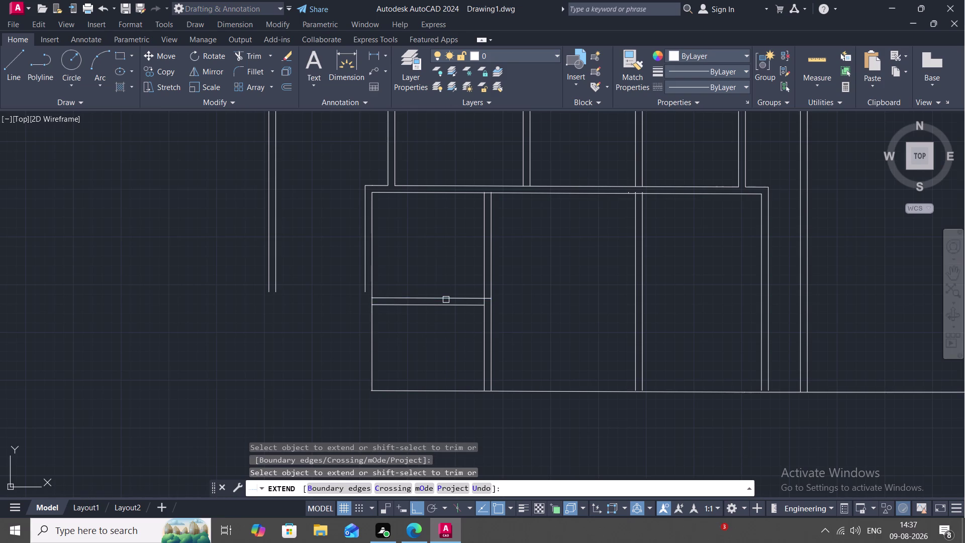
click(460, 296)
click(470, 298)
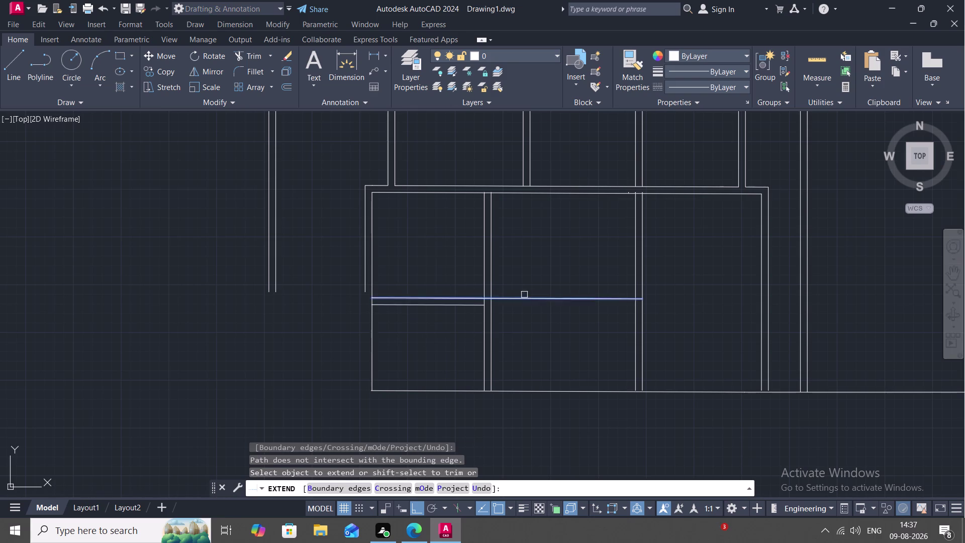
click(555, 299)
click(575, 299)
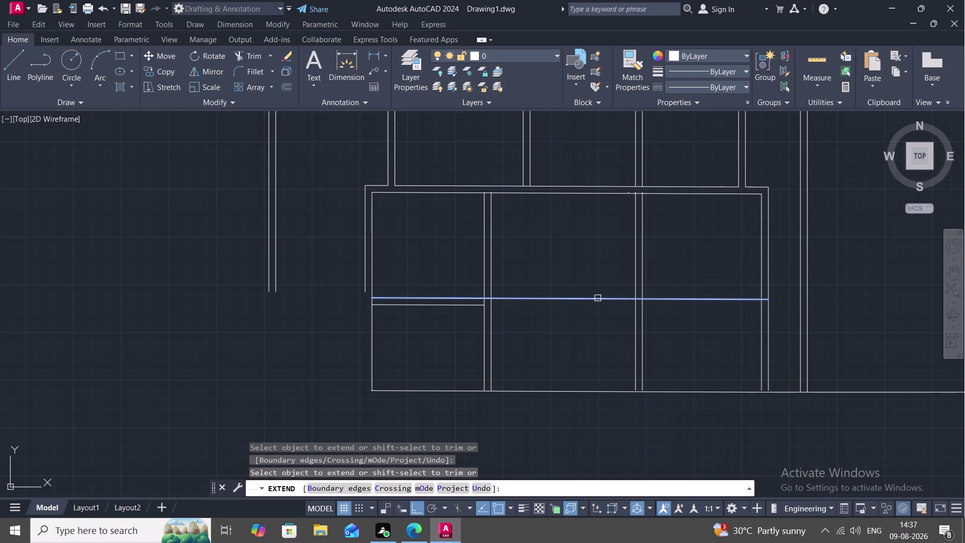
click(597, 298)
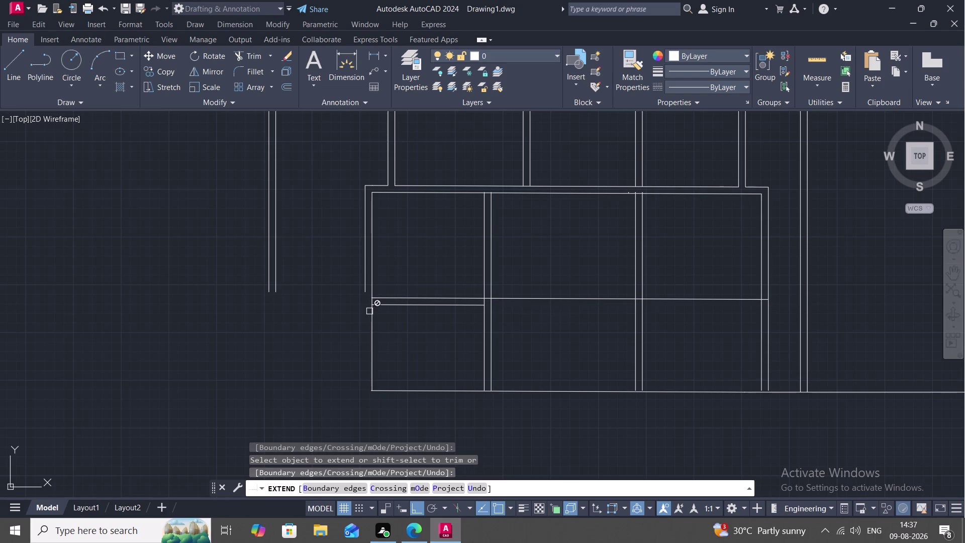
Extend the lower partition line wall by wall to the right outer wall.
click(429, 304)
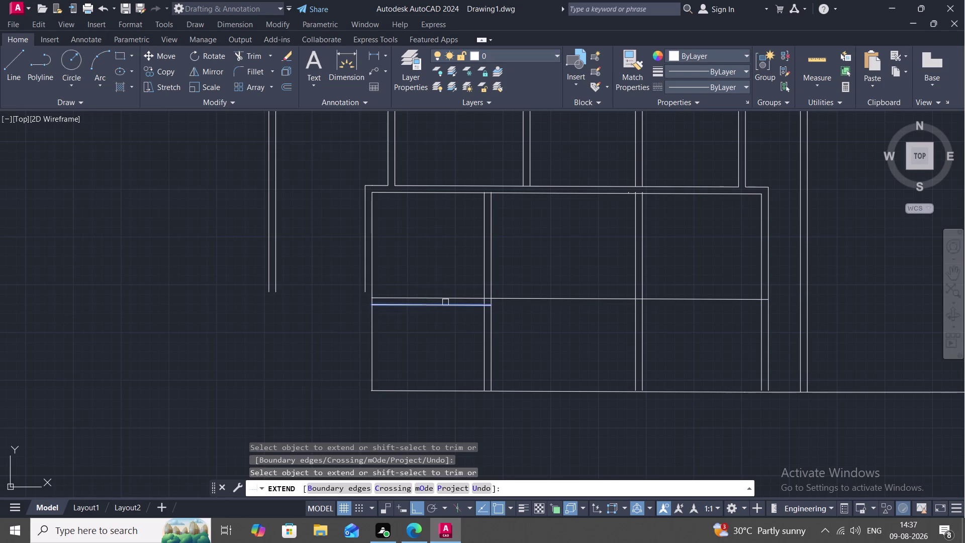
click(471, 307)
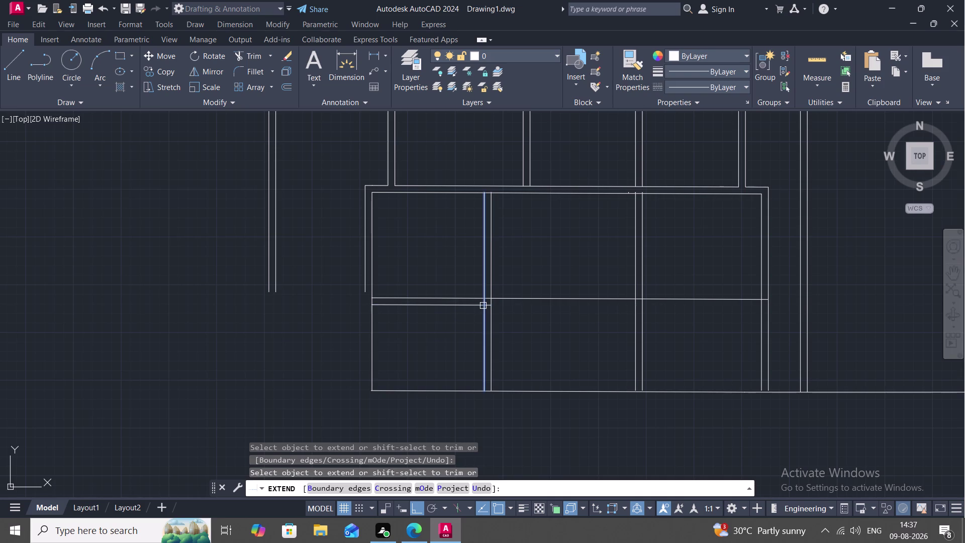
click(475, 306)
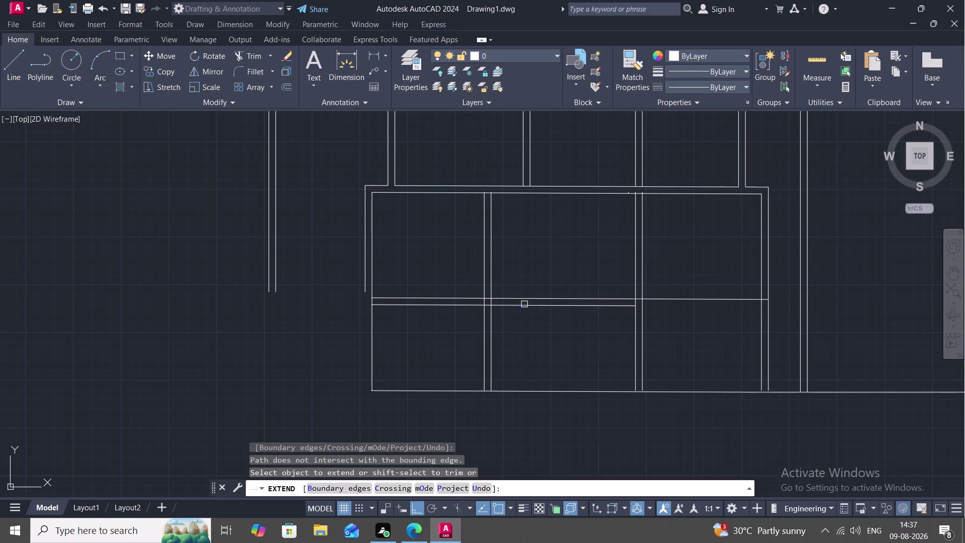
click(526, 304)
click(558, 306)
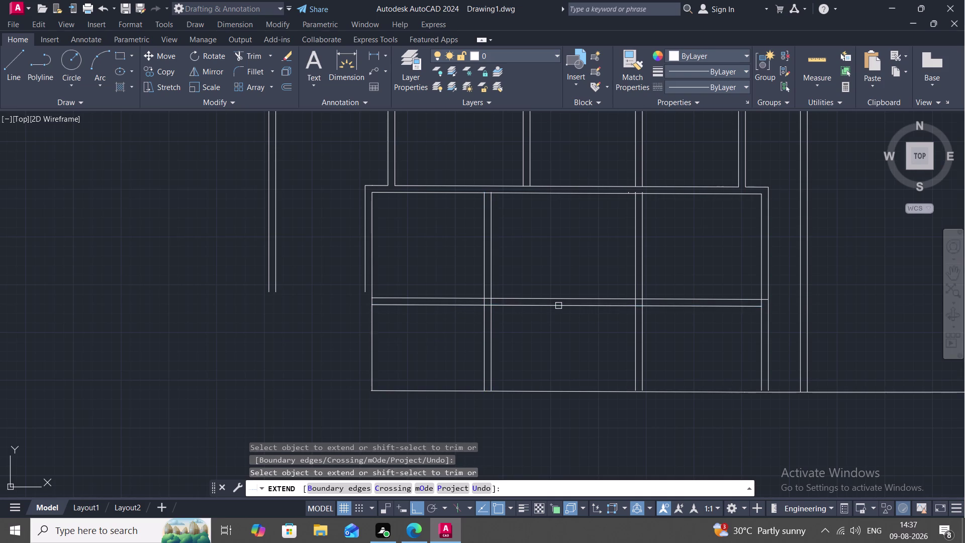
click(582, 307)
End the extend and begin trimming where the partition crosses the walls.
text(TR)
key(space)
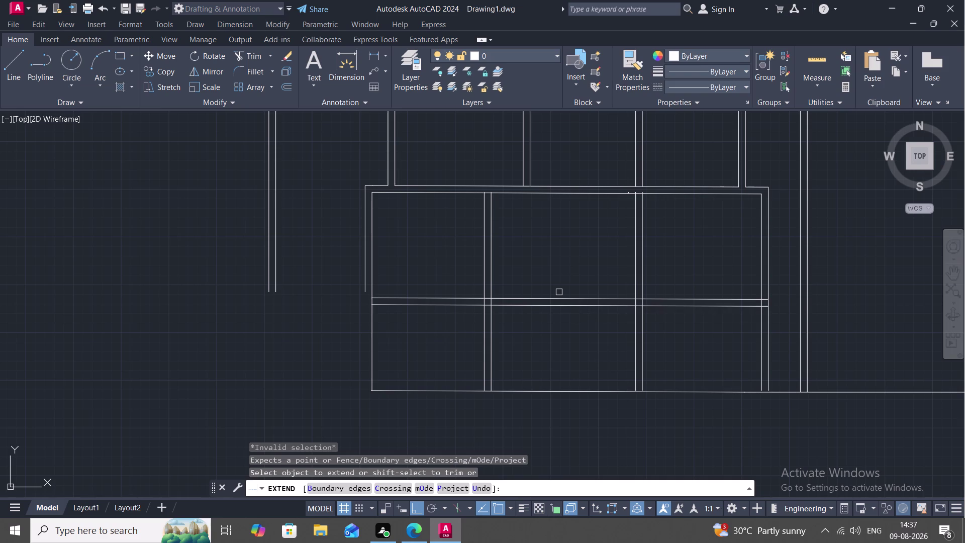
key(Escape)
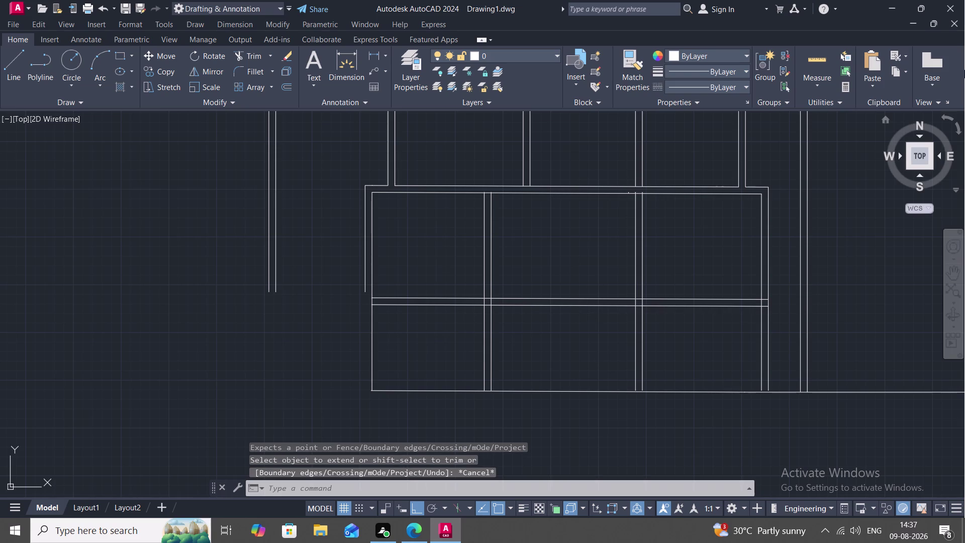
text(TR)
key(space)
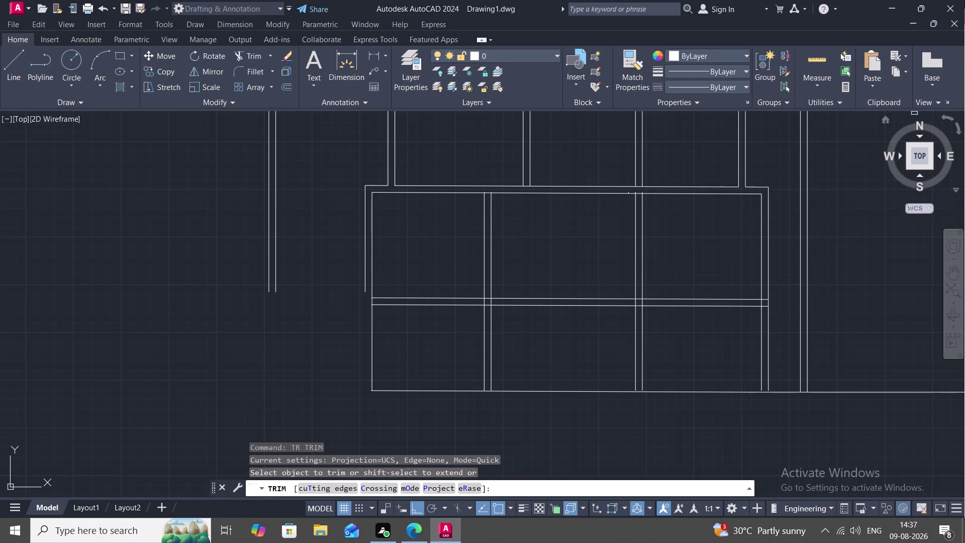
click(541, 300)
scroll(up, 3)
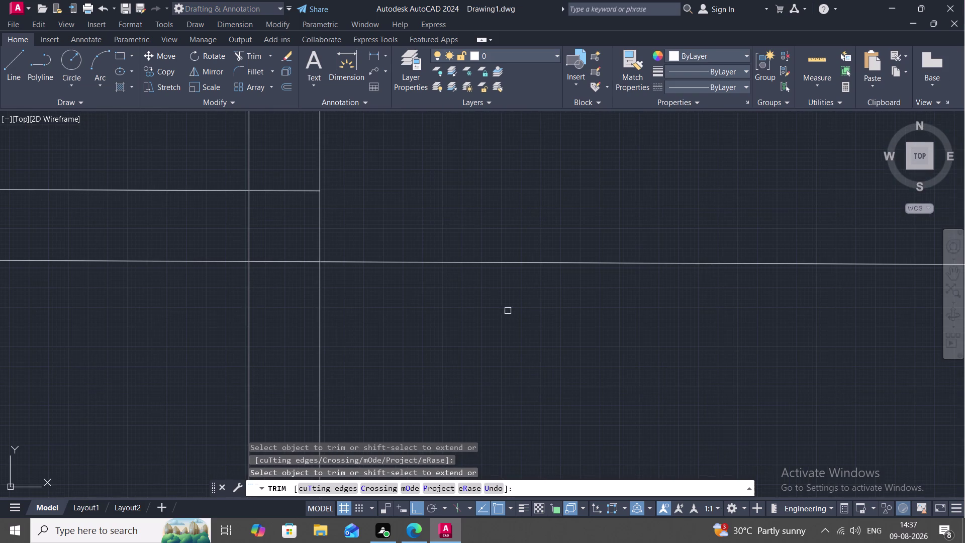
Trim the partition pieces out of the middle lower room, fencing across the lower crossings.
click(416, 261)
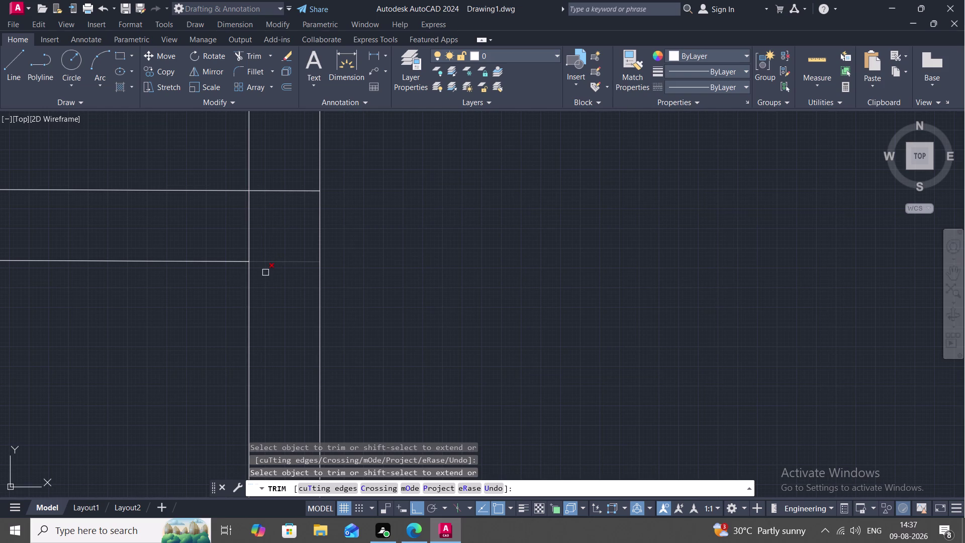
scroll(up, 3)
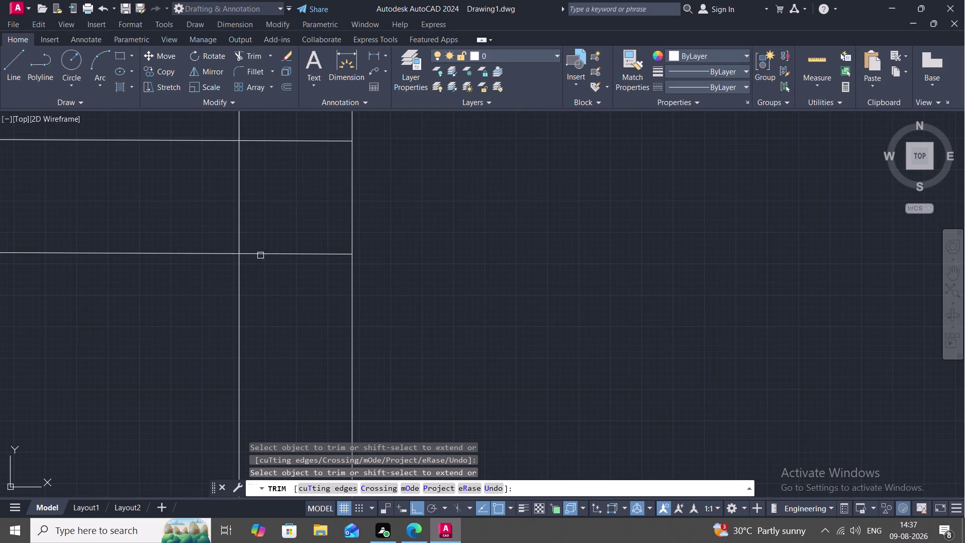
click(272, 254)
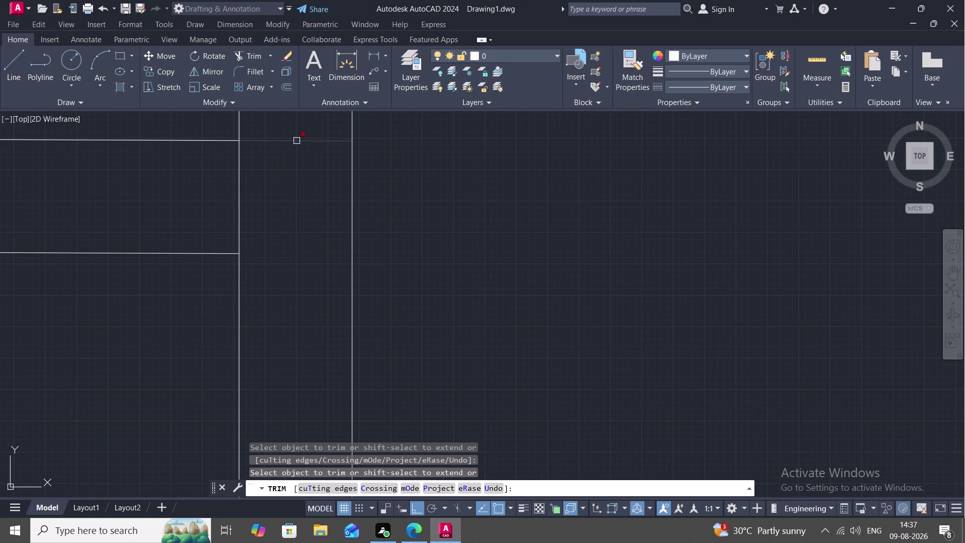
click(297, 141)
scroll(down, 3)
scroll(down, 3)
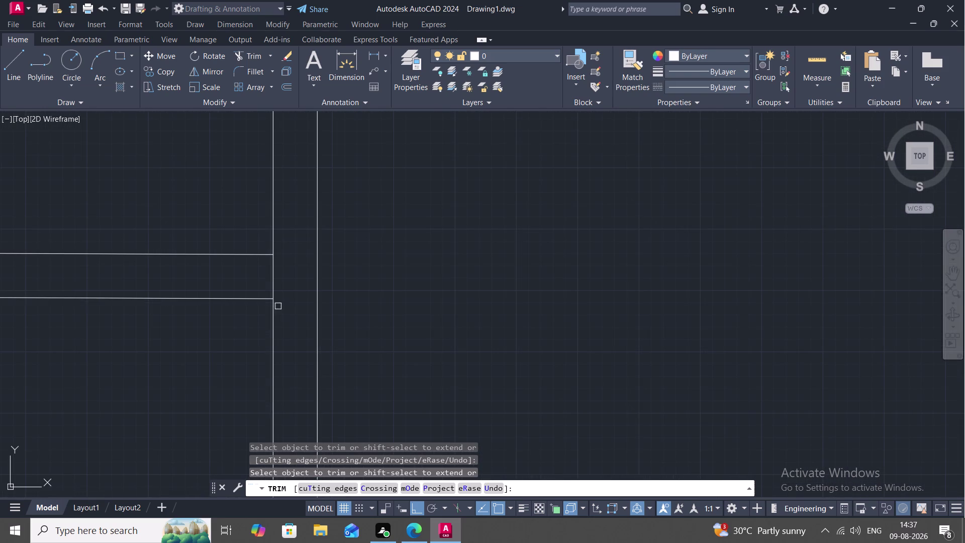
click(269, 282)
click(276, 281)
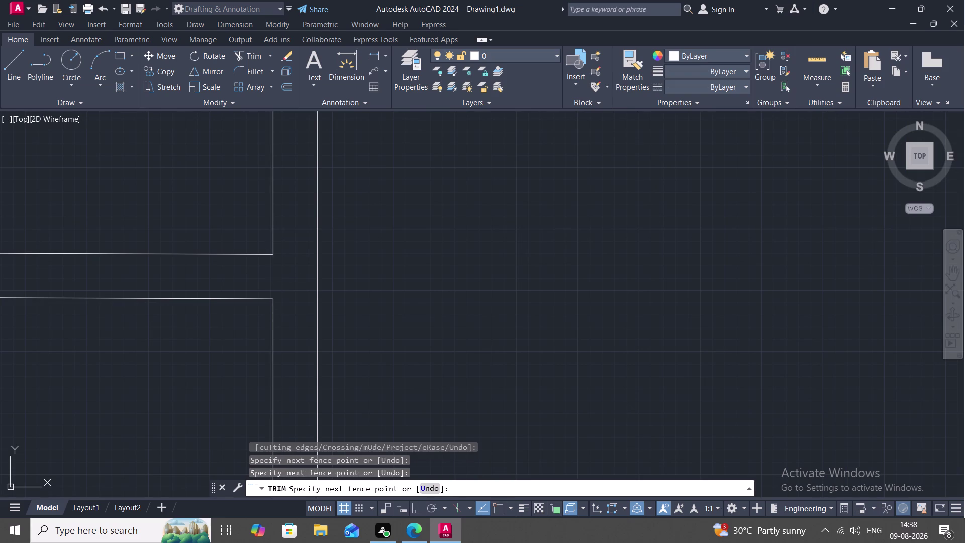
scroll(down, 3)
scroll(down, 3)
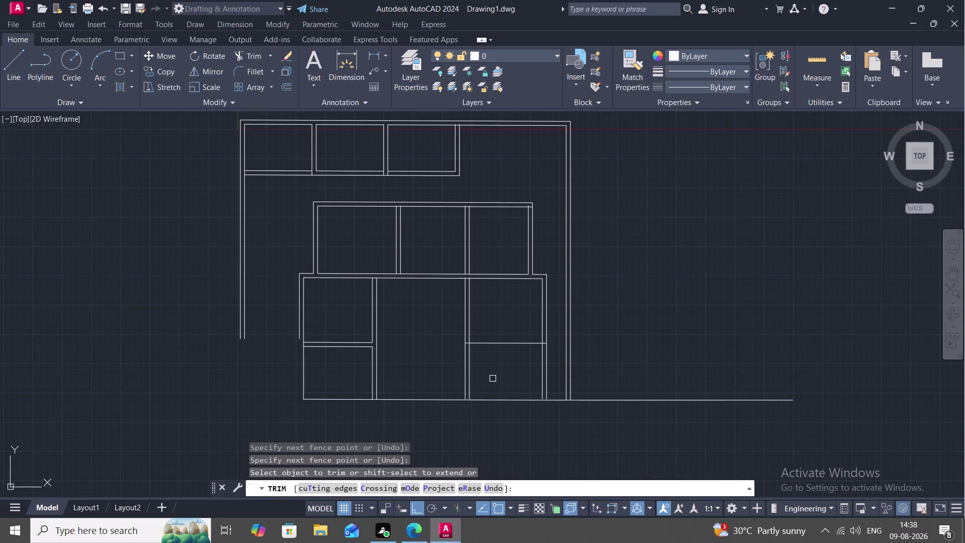
key(Escape)
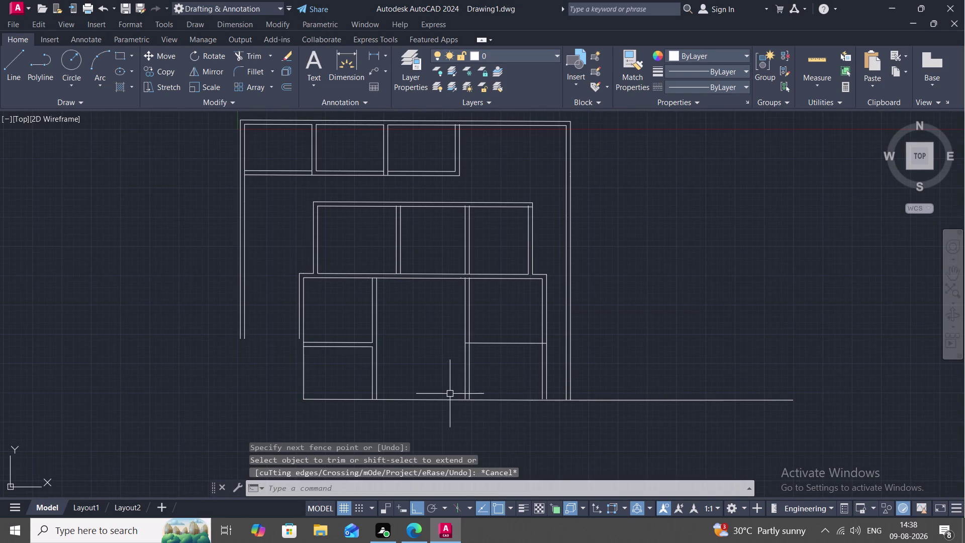
Attempt to extend the lower-left room's partition line into the middle room's walls.
text(EX)
key(space)
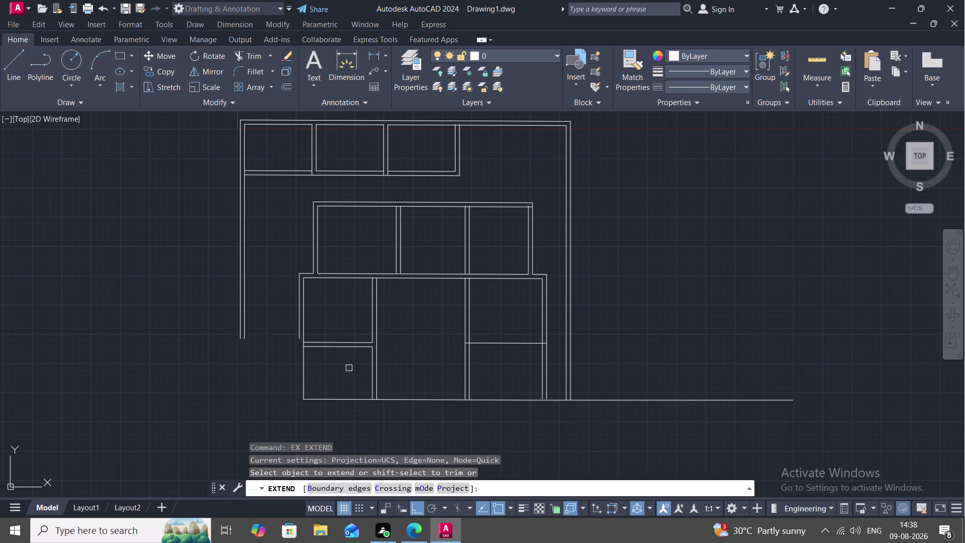
click(363, 348)
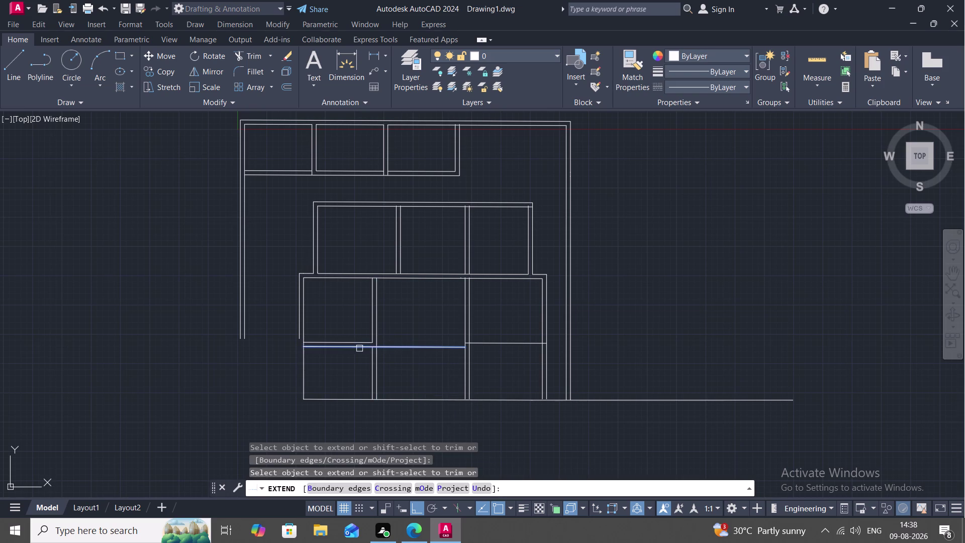
click(354, 346)
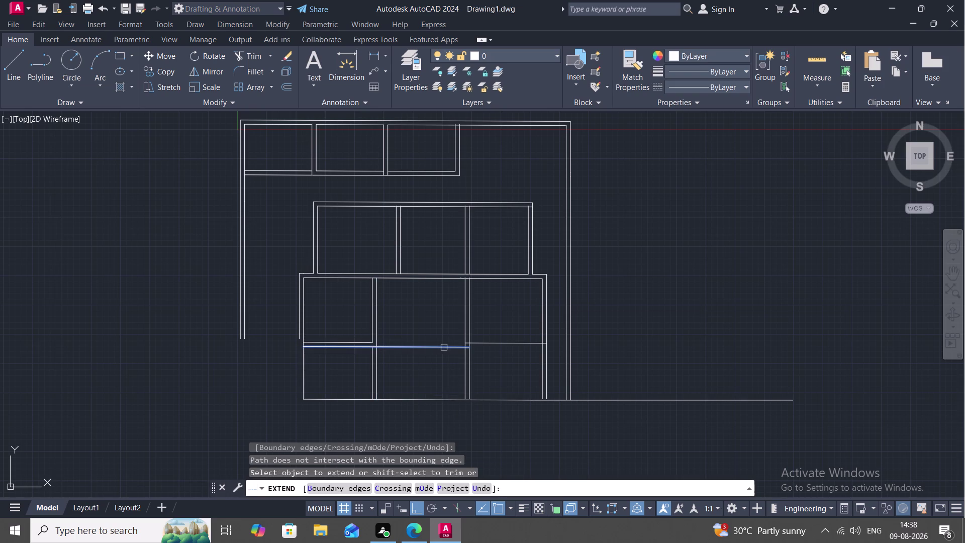
click(451, 348)
click(456, 347)
scroll(up, 3)
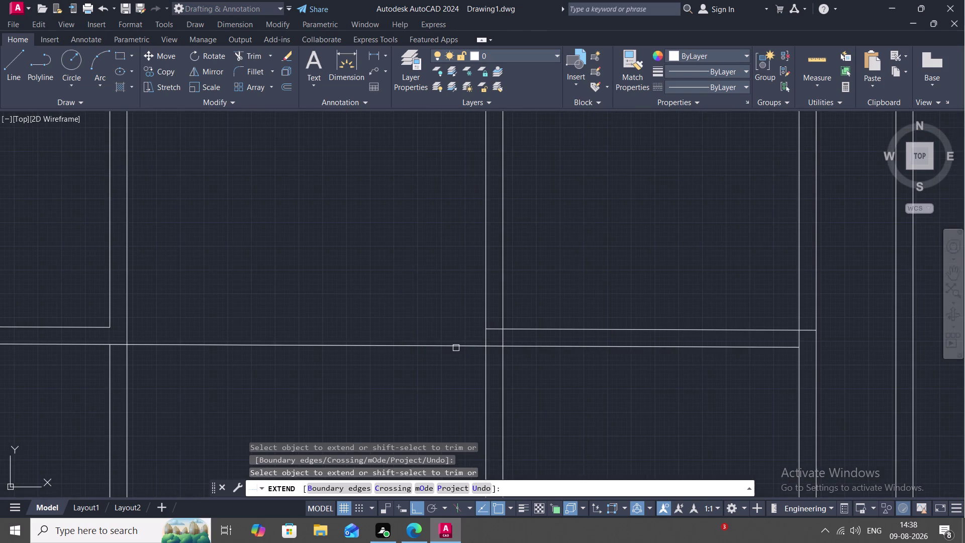
key(Escape)
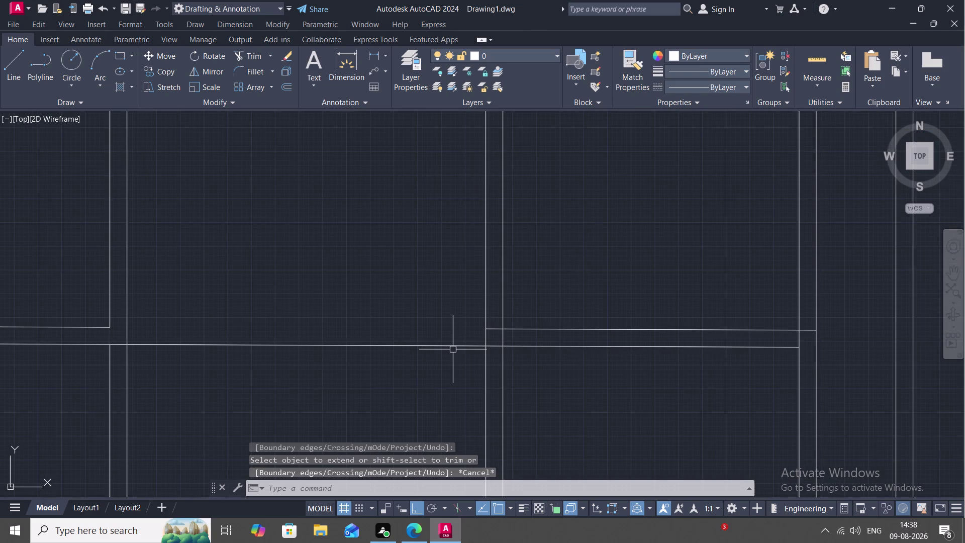
text(TR)
key(space)
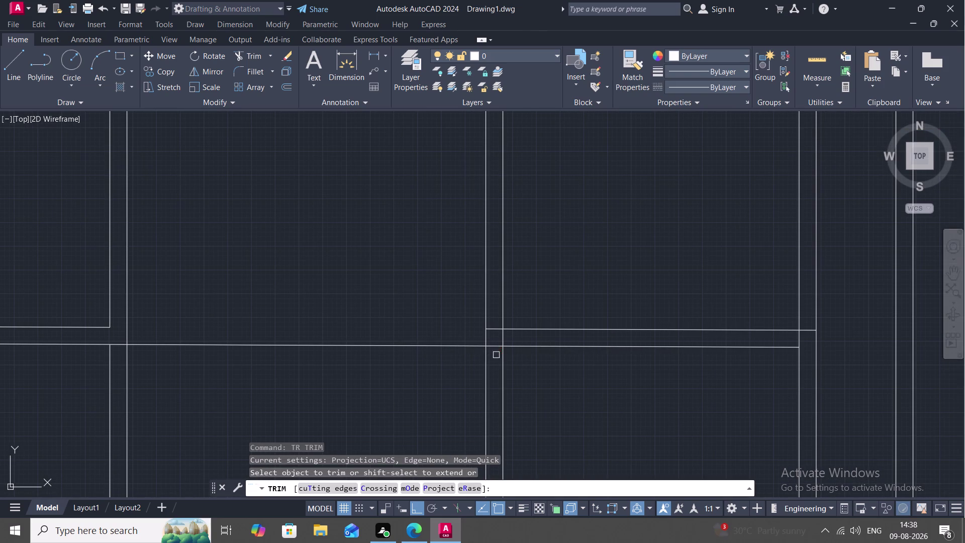
Trim the overlapping partition pieces inside the middle room's double walls and the left room.
click(494, 347)
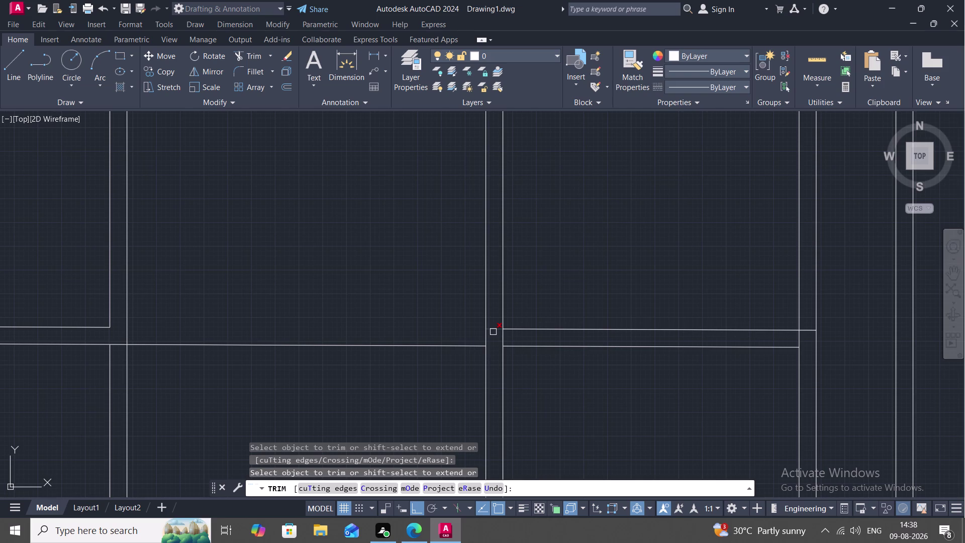
click(493, 331)
click(465, 346)
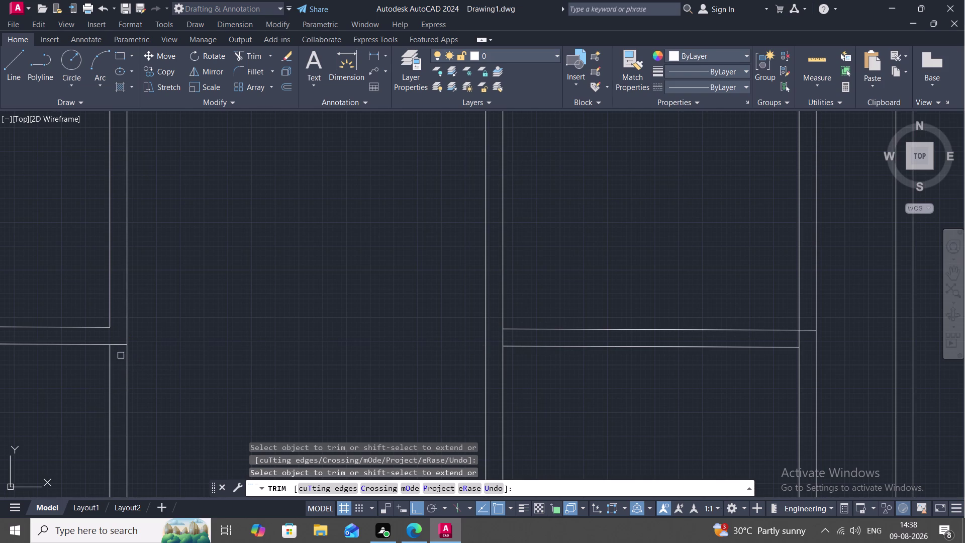
scroll(down, 3)
scroll(down, 3)
middle_drag(223, 382, 240, 314)
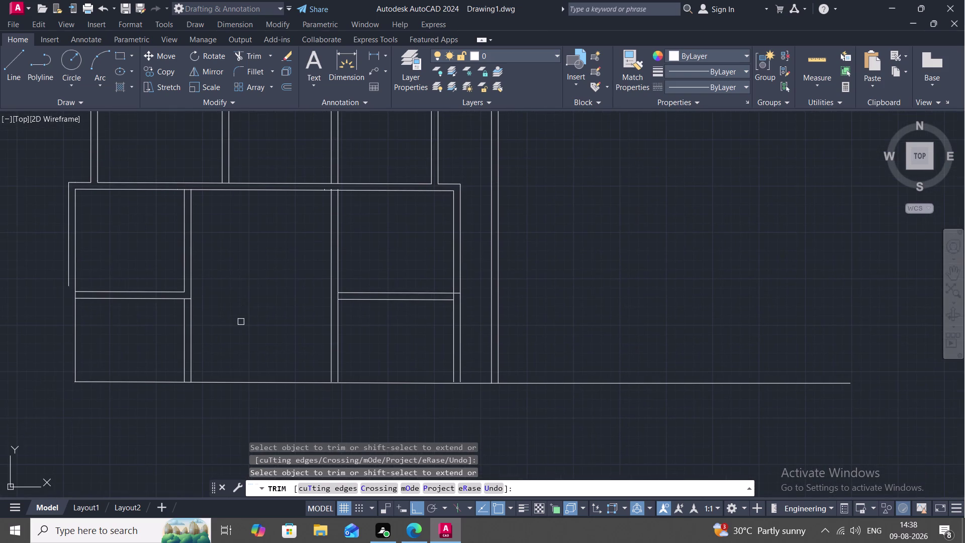
click(187, 299)
Exit the trim and restart the extend command.
text(EX)
key(space)
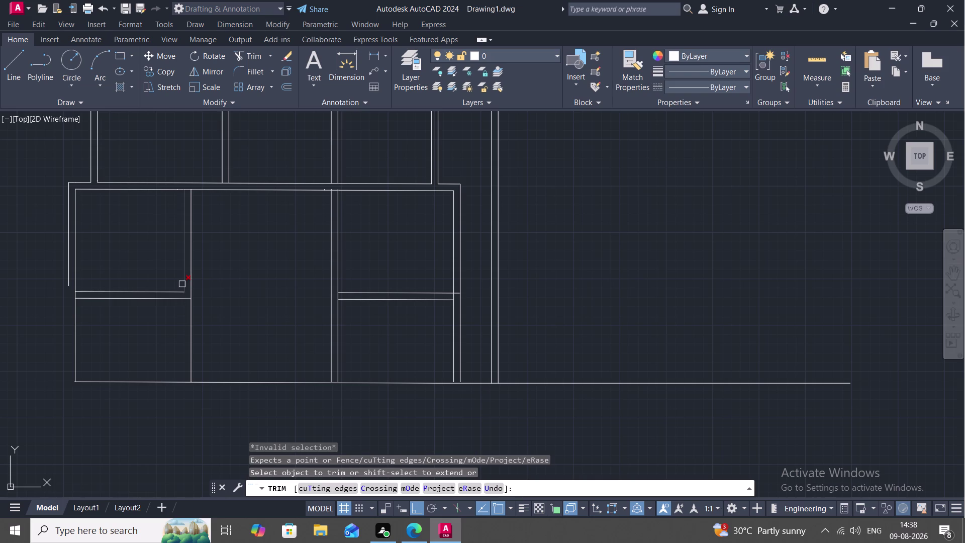
key(Escape)
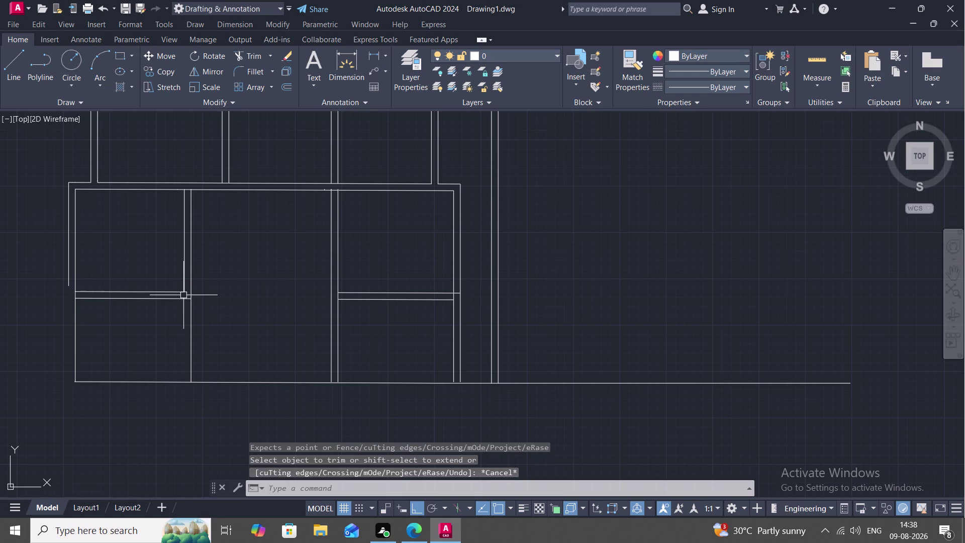
key(e)
key(x)
key(space)
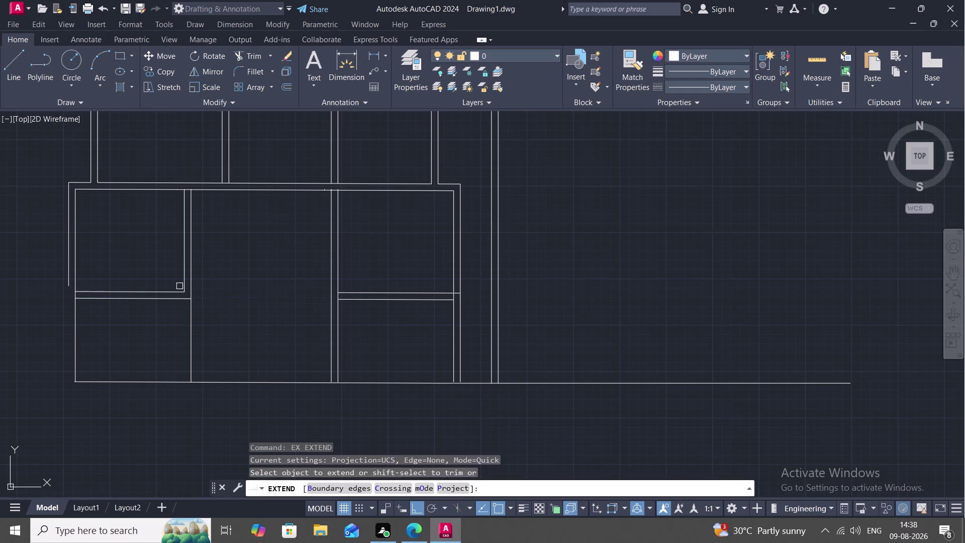
Extend the right wall's inner line down to the bottom wall line, then view the whole plan.
click(182, 290)
click(185, 285)
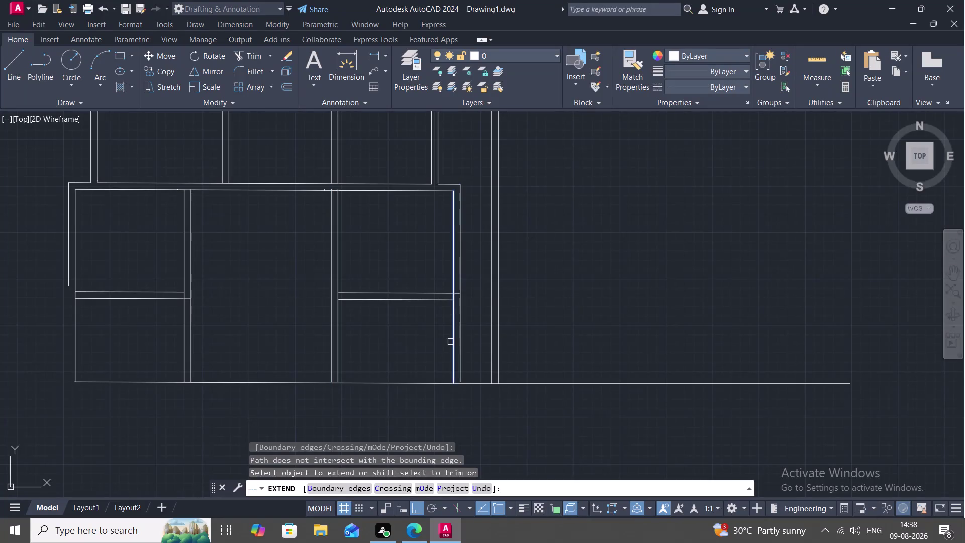
click(434, 301)
key(Escape)
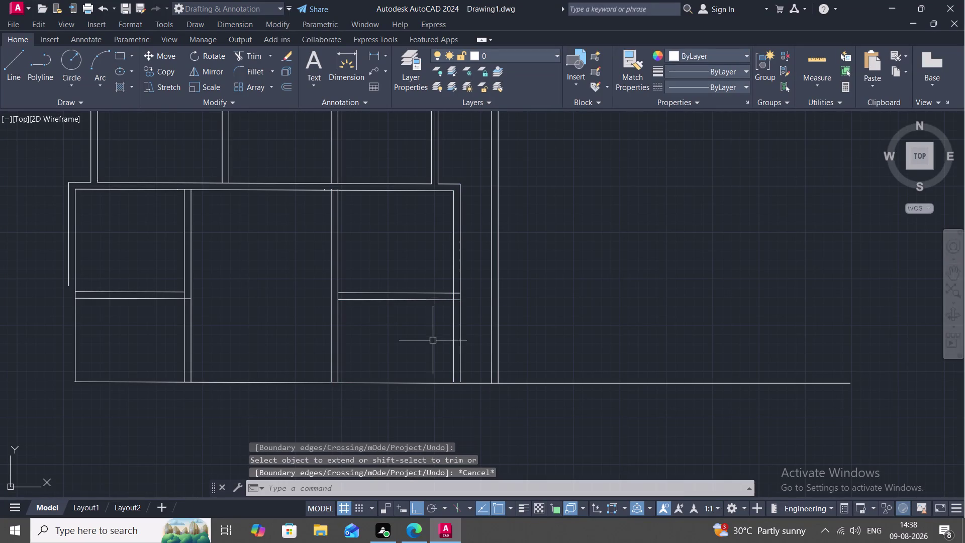
scroll(down, 3)
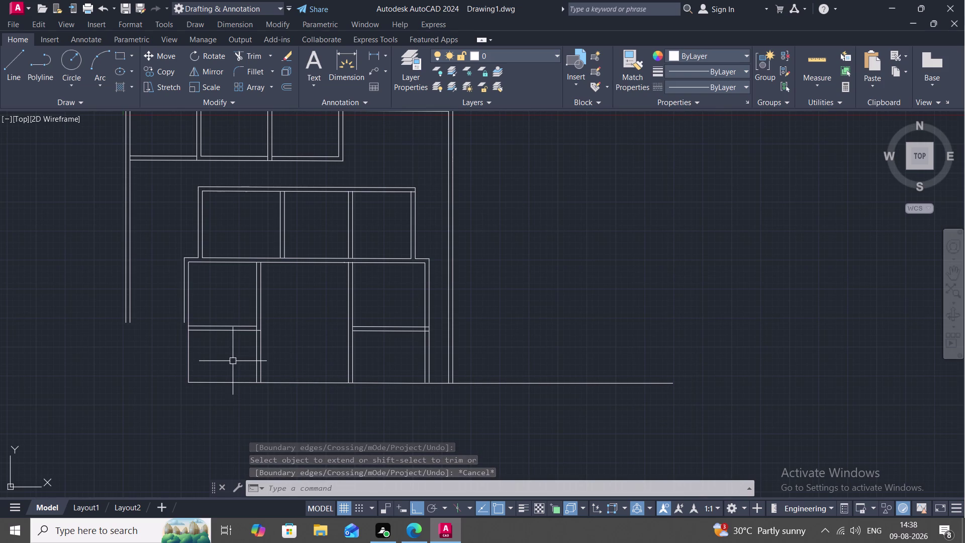
middle_drag(232, 360, 251, 307)
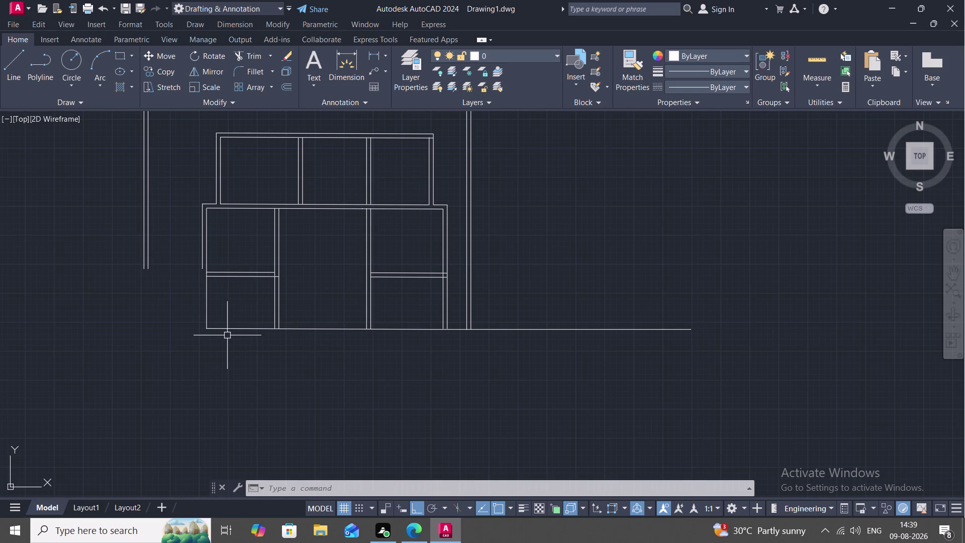
text(L)
key(space)
Draw a throwaway line leftward from the lower-left area, then cancel pending commands.
click(209, 324)
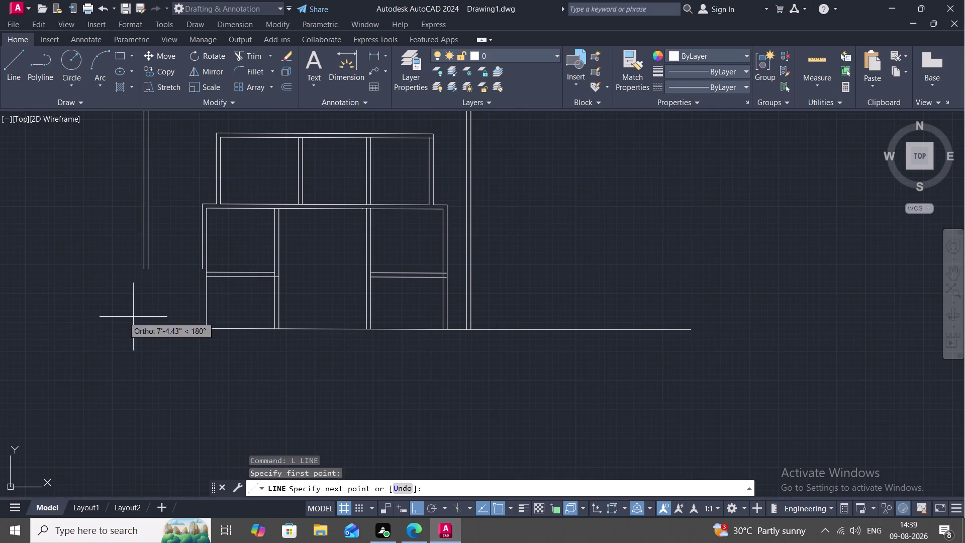
click(0, 337)
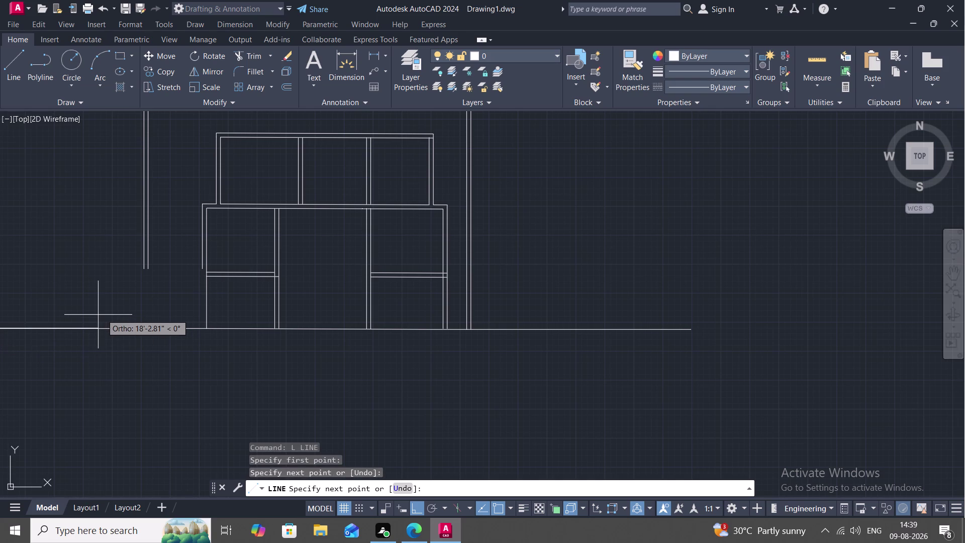
key(Escape)
text(E)
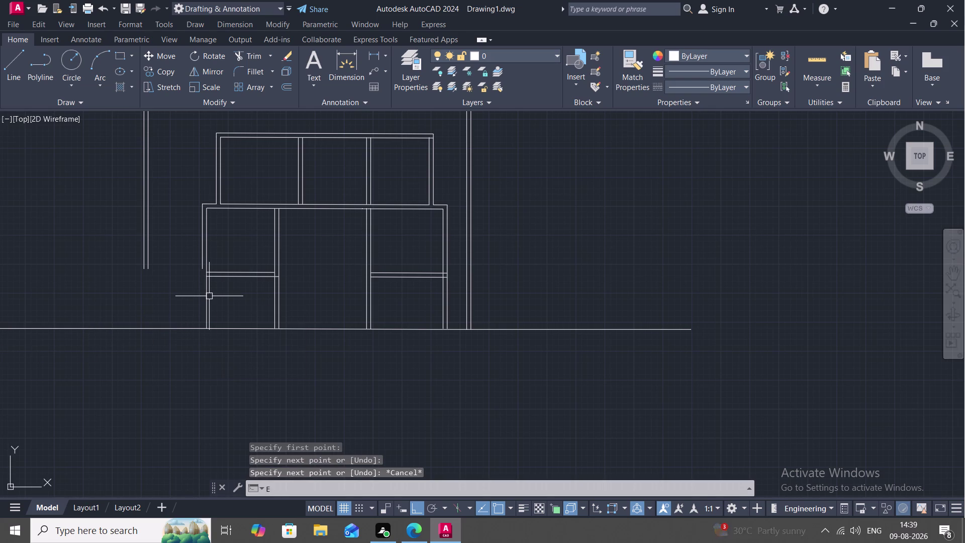
text(X)
key(Escape)
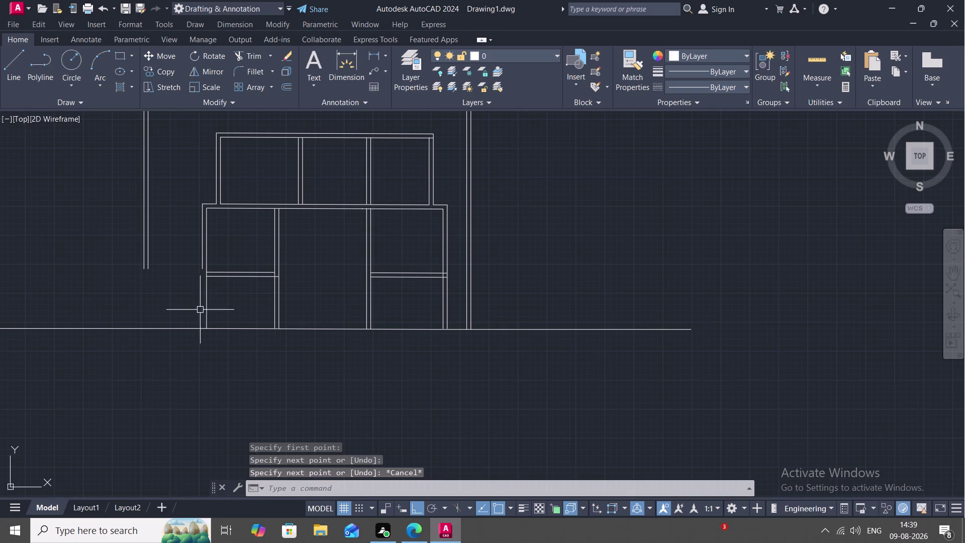
key(Escape)
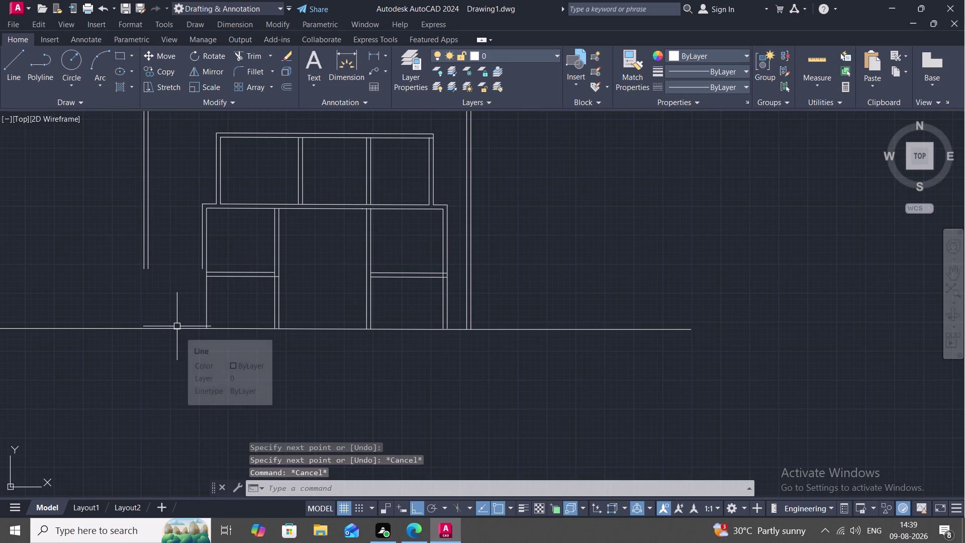
Extend the left outer wall line down to the bottom wall line.
middle_drag(177, 326, 235, 349)
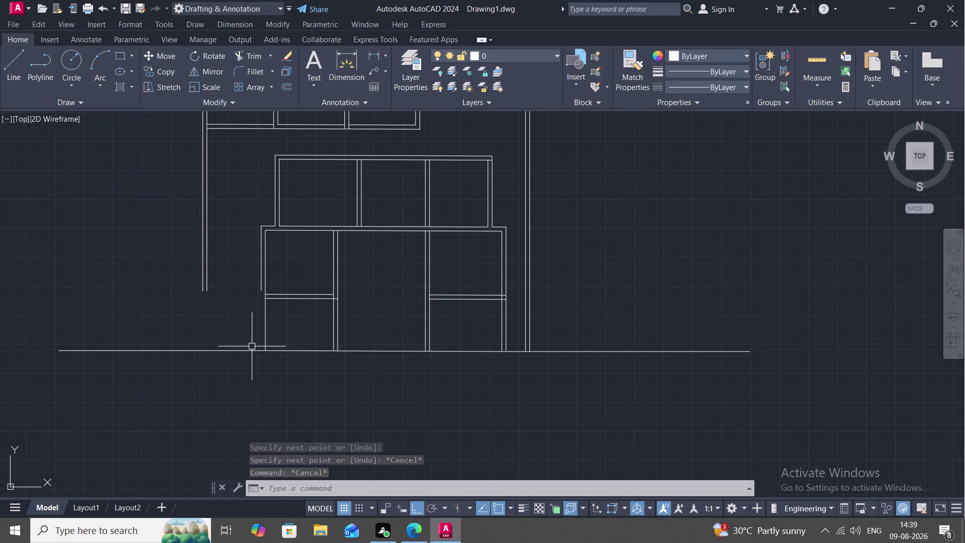
text(EX)
key(space)
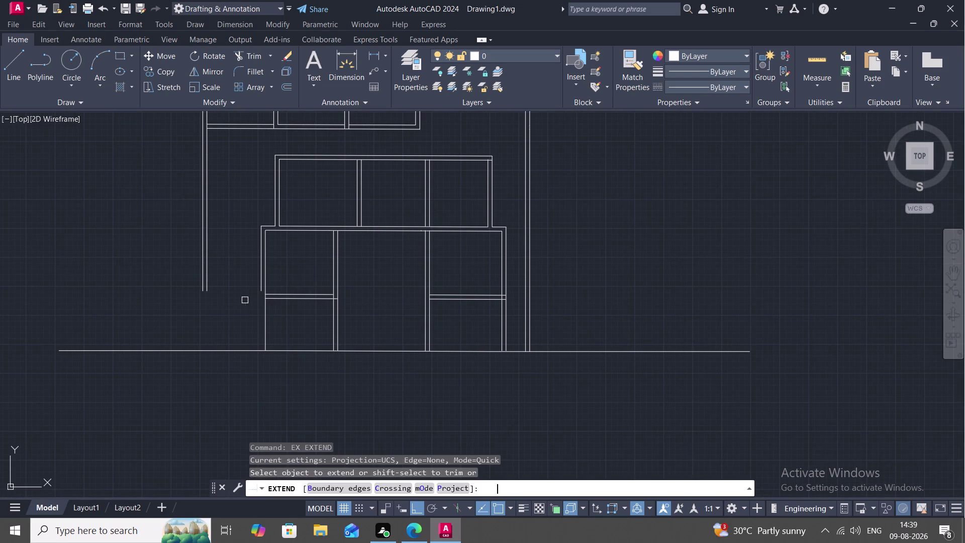
click(259, 289)
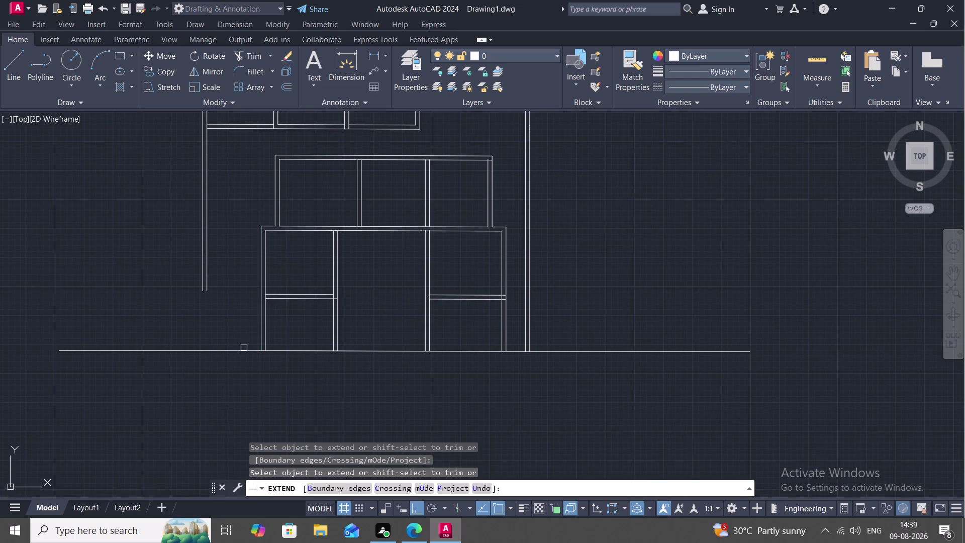
key(Escape)
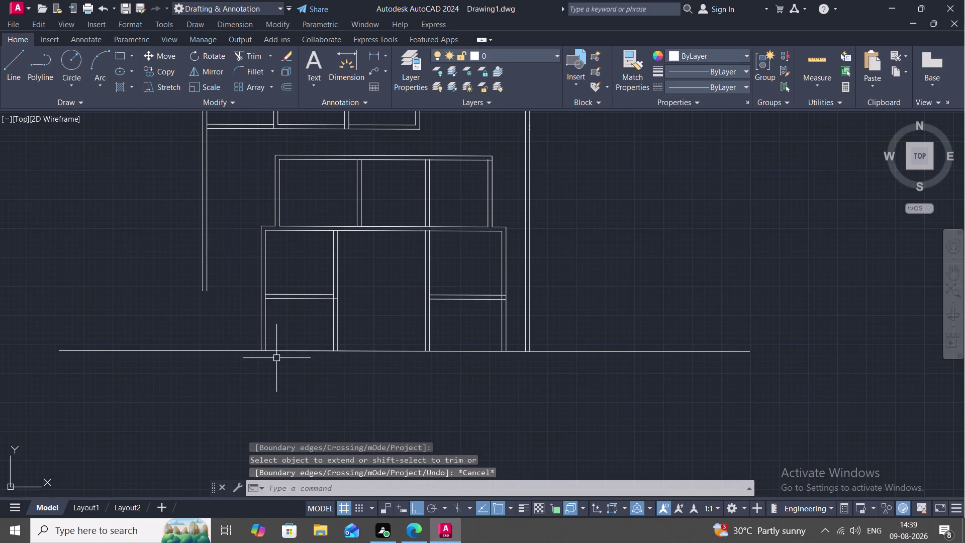
Trim the bottom line's stub sticking out past the lower-left corner.
key(r)
key(Escape)
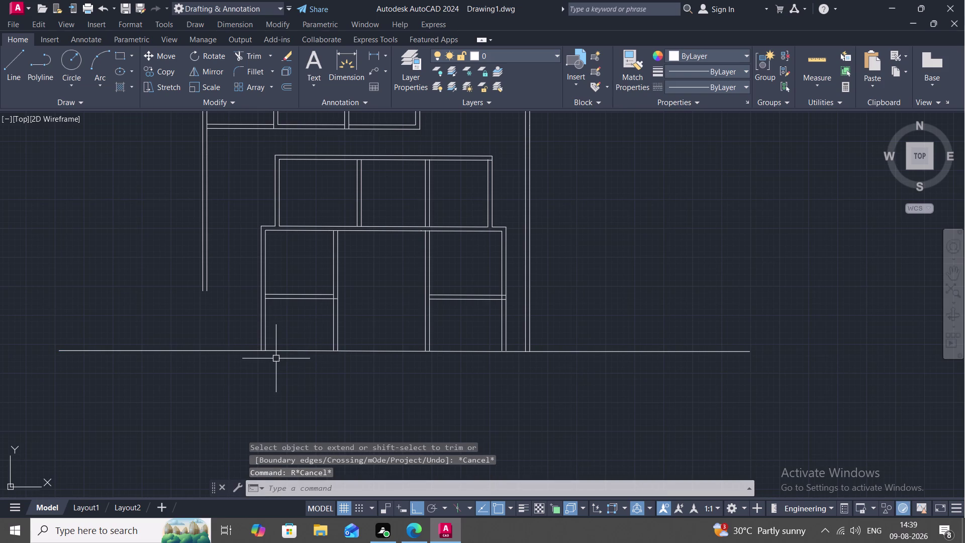
key(t)
key(r)
key(space)
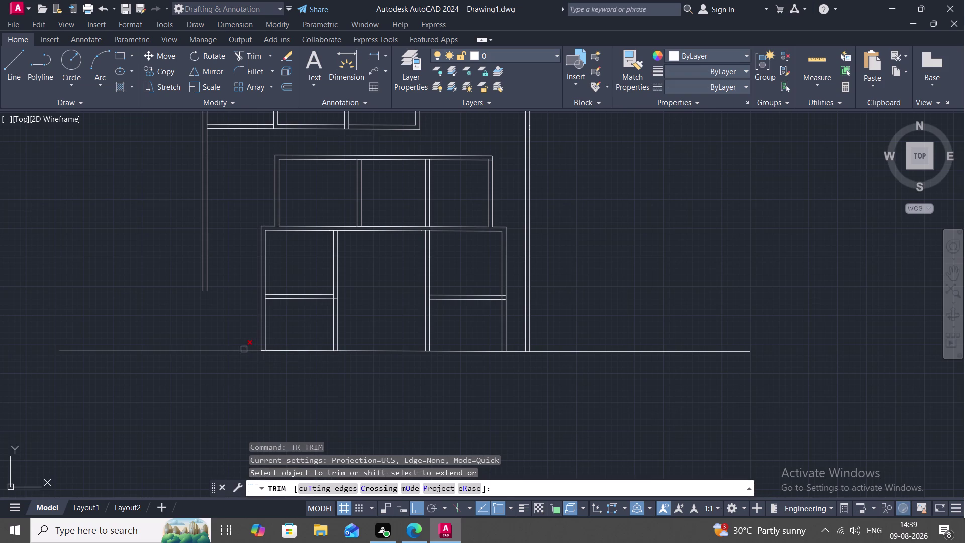
click(245, 353)
key(Escape)
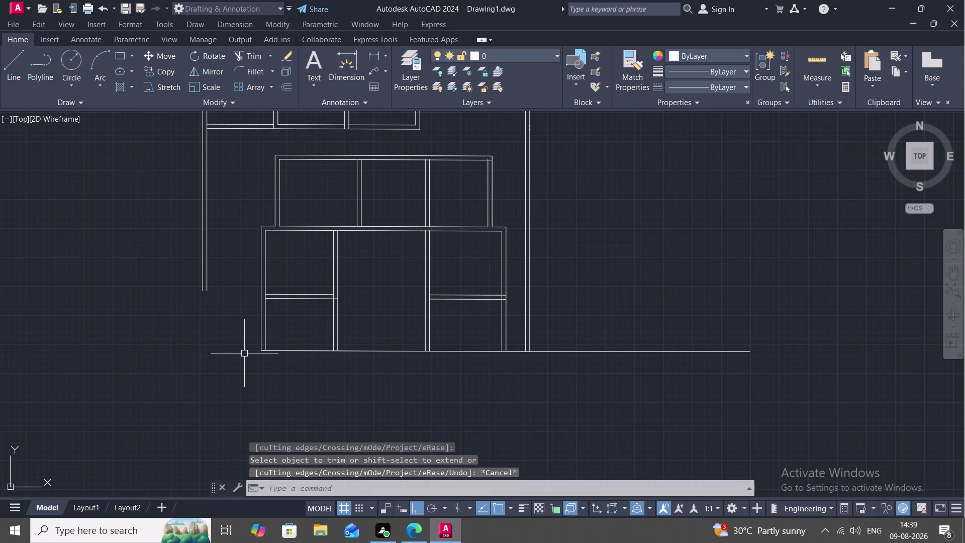
text(O)
key(space)
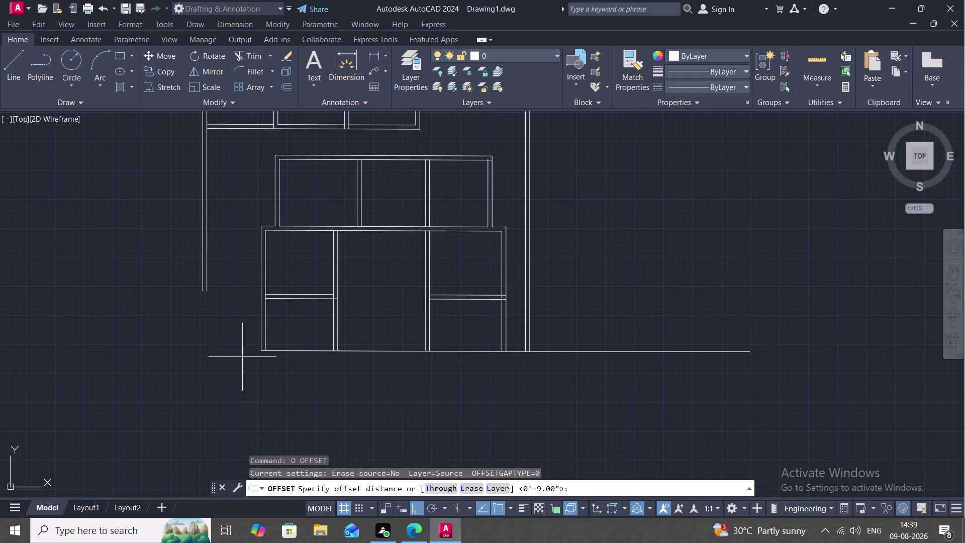
Offset the bottom wall line 9 inches downward.
key(9)
key(shift+quotedbl)
key(space)
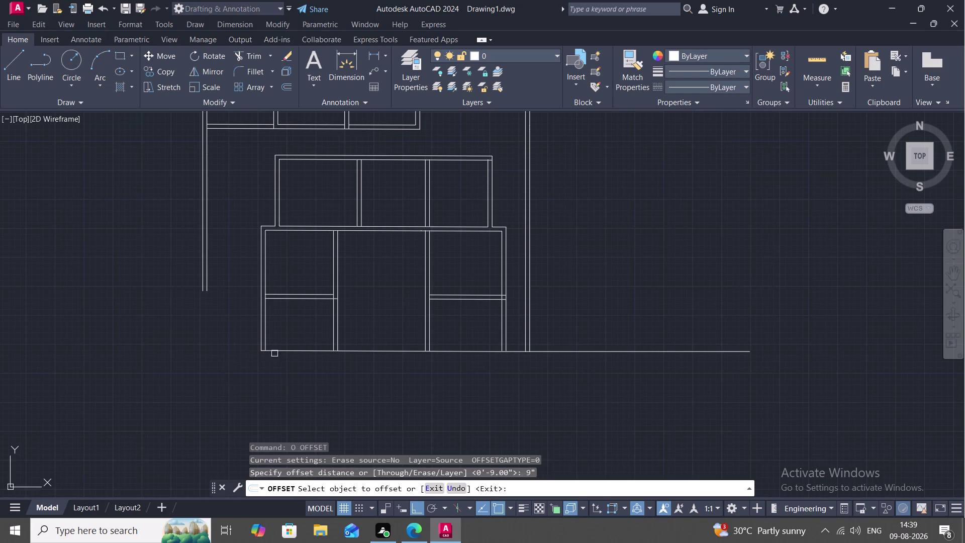
click(292, 352)
click(291, 374)
key(Escape)
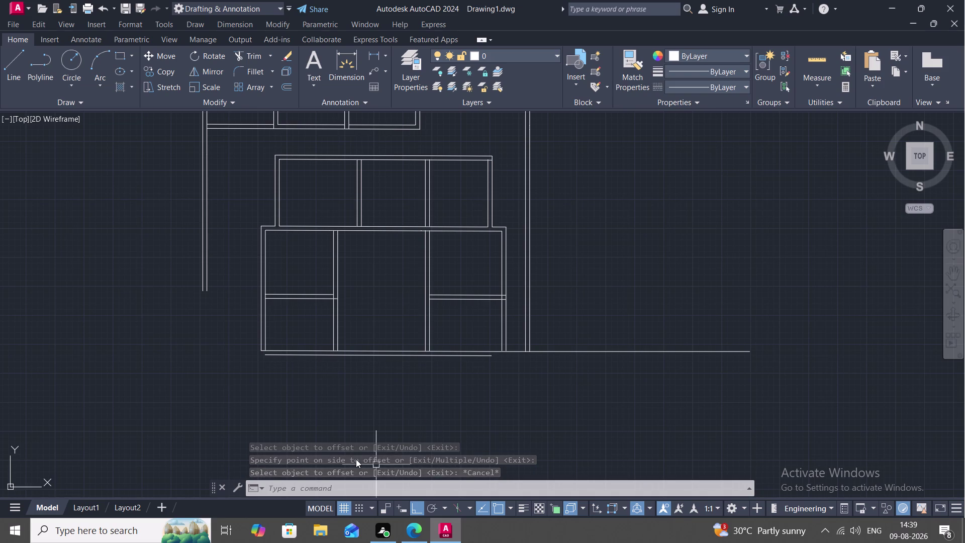
Restart the offset and make a first attempt at a 3 distance.
scroll(up, 3)
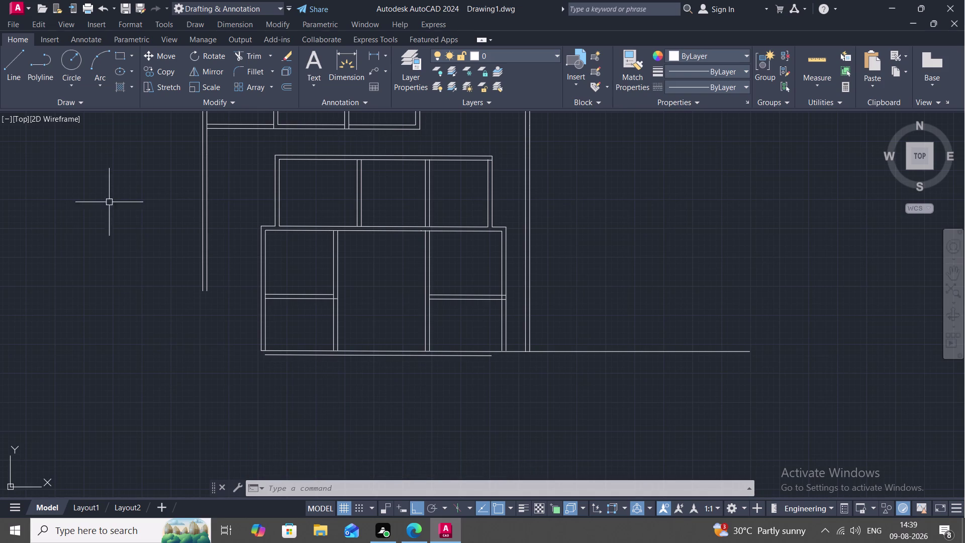
key(o)
key(space)
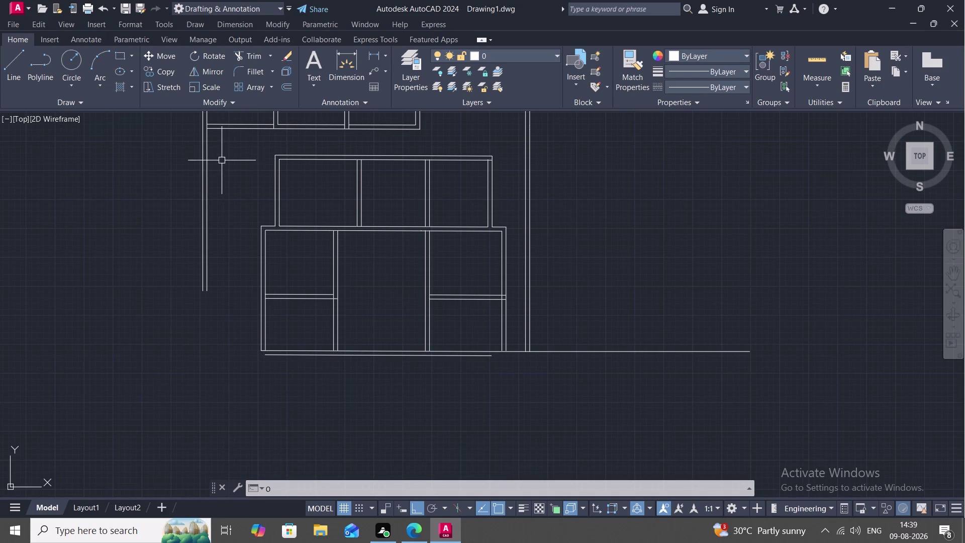
key(3)
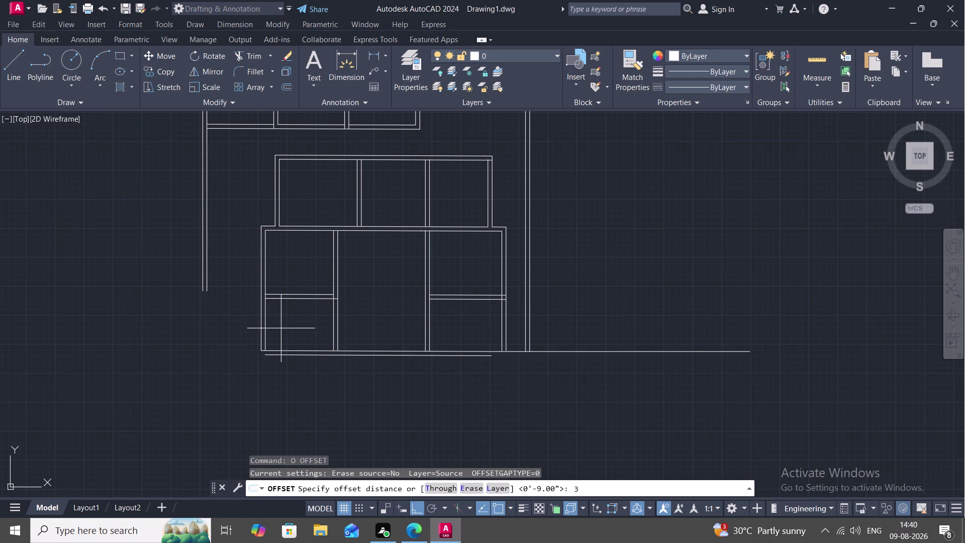
text(TR)
key(space)
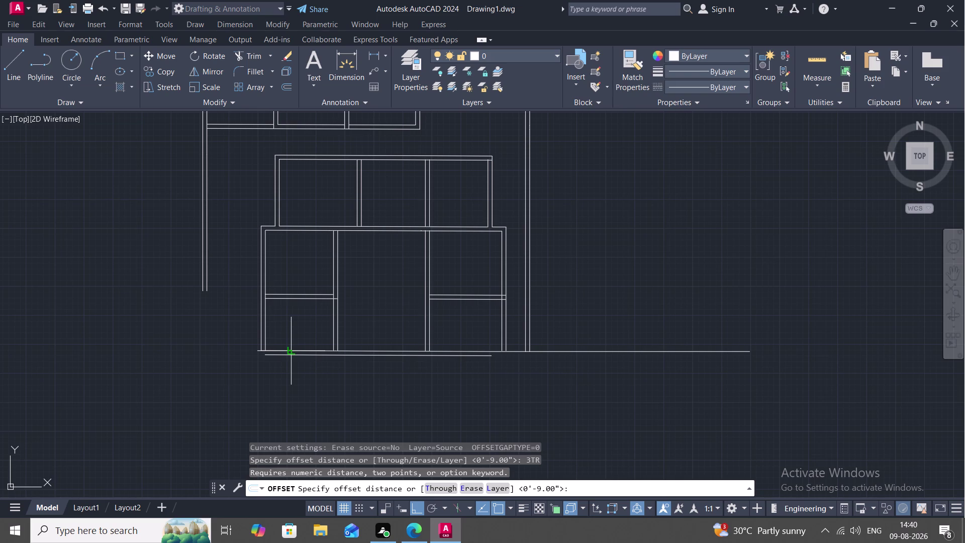
scroll(up, 3)
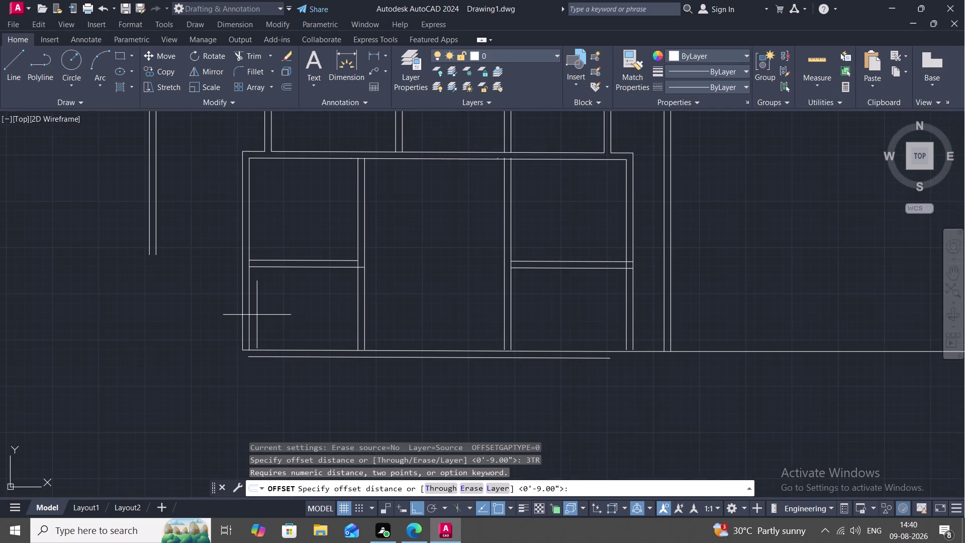
scroll(up, 3)
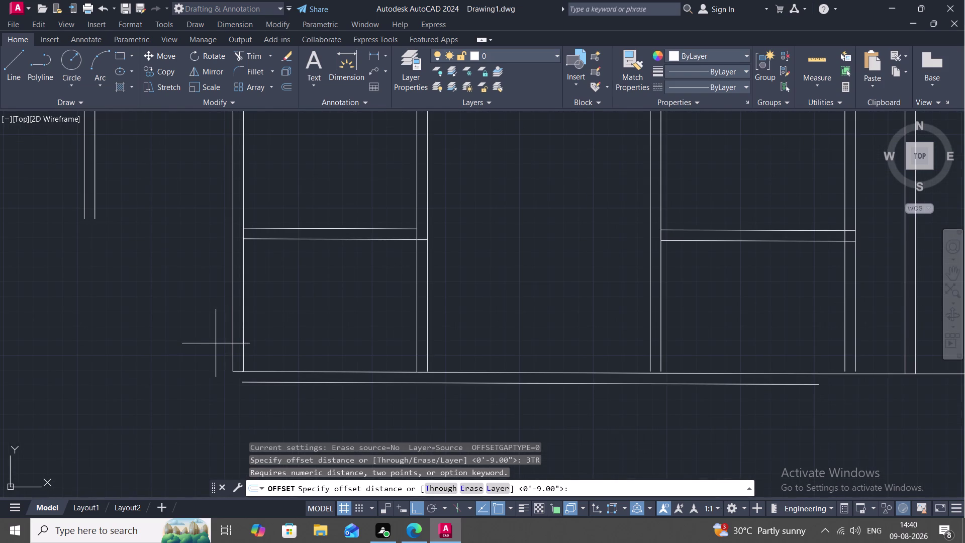
Copy the left room's partition line 3' below itself.
key(3)
key(apostrophe)
key(space)
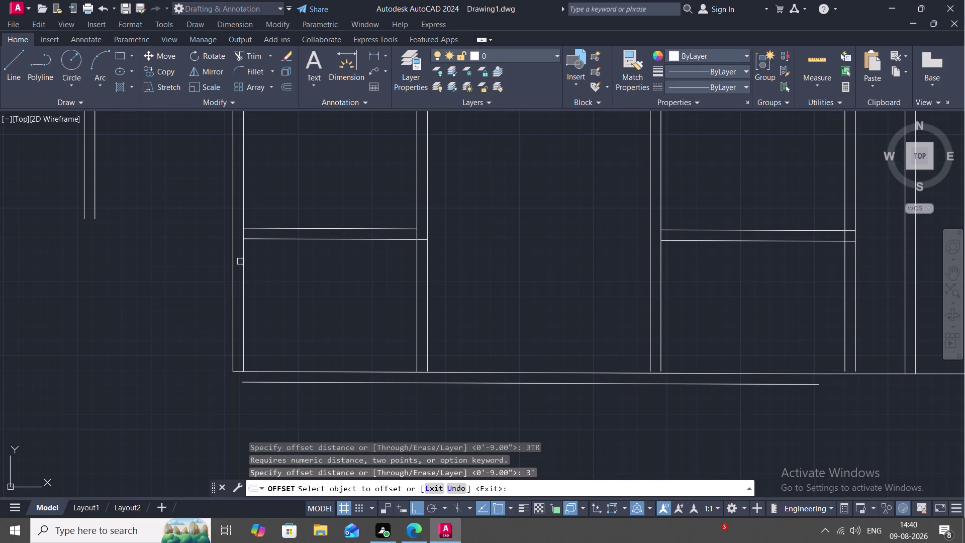
click(305, 240)
click(313, 302)
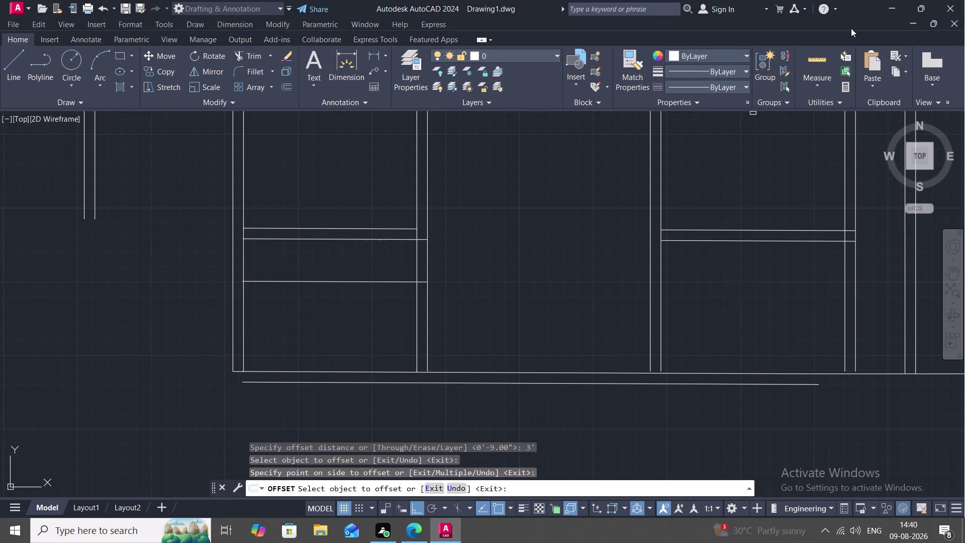
click(825, 70)
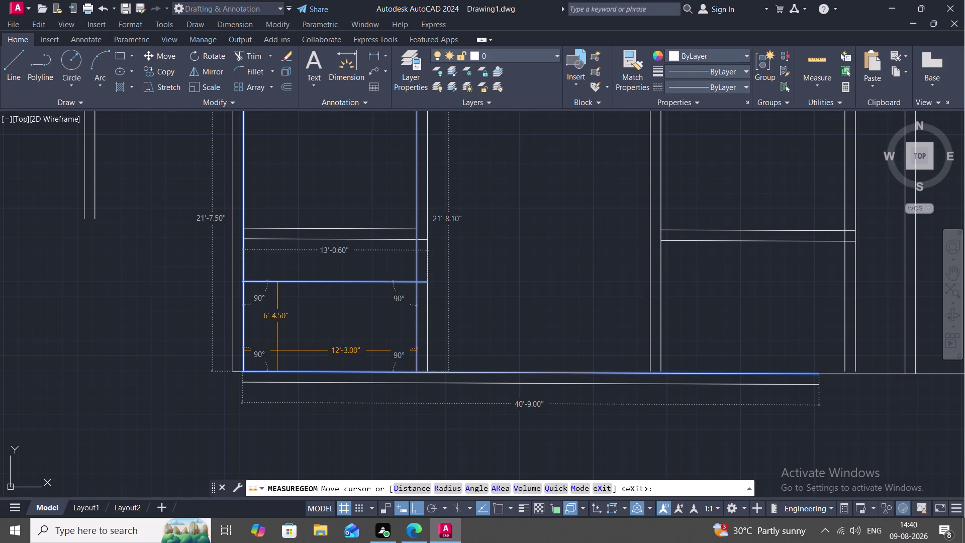
scroll(down, 3)
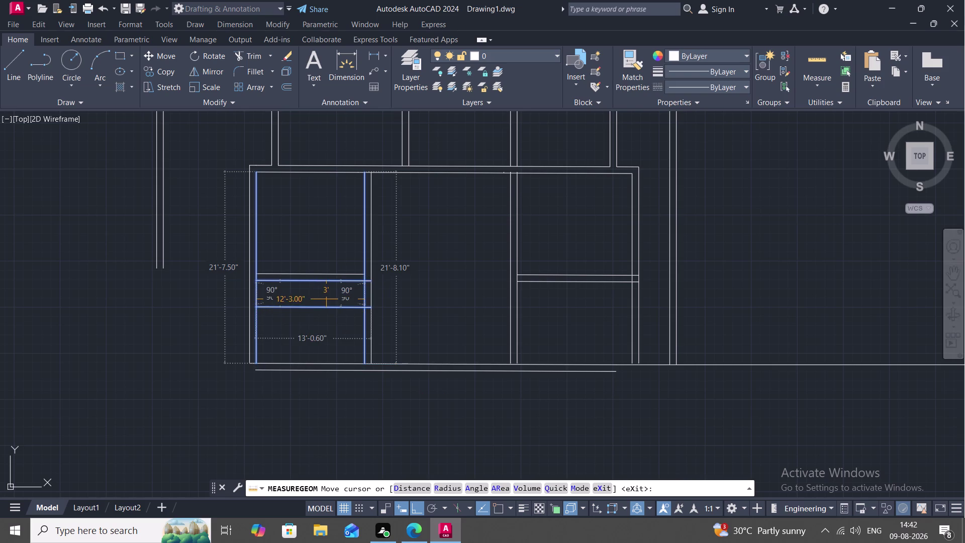
key(o)
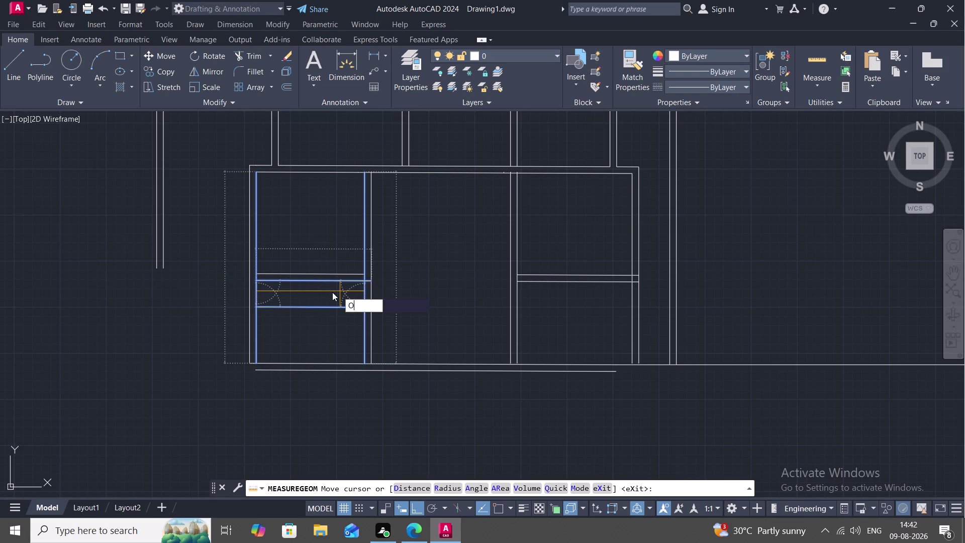
key(Escape)
key(Escape)
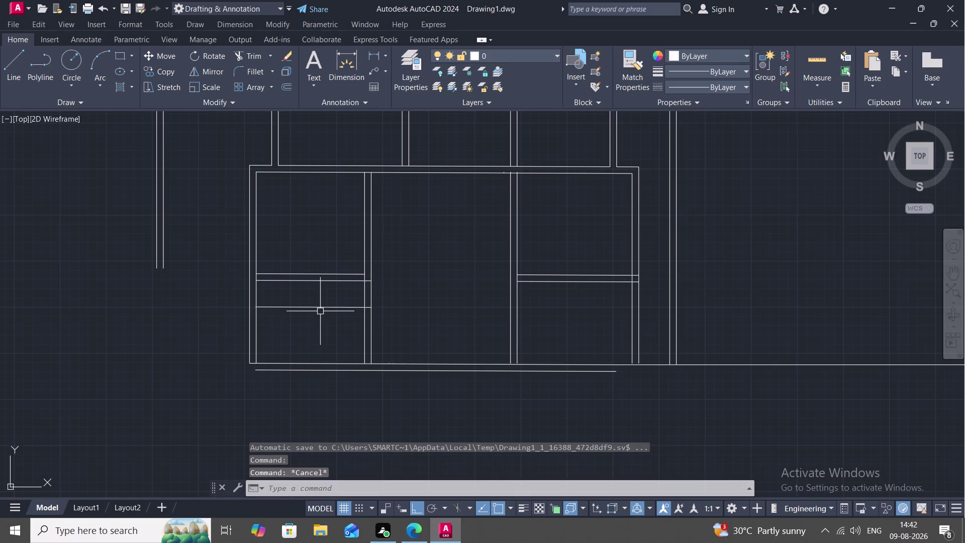
text(O)
key(space)
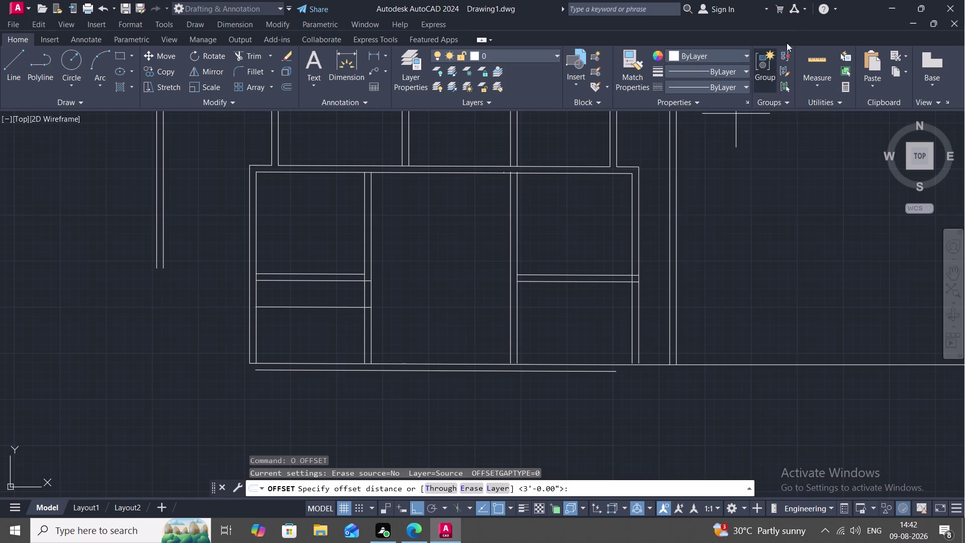
click(814, 62)
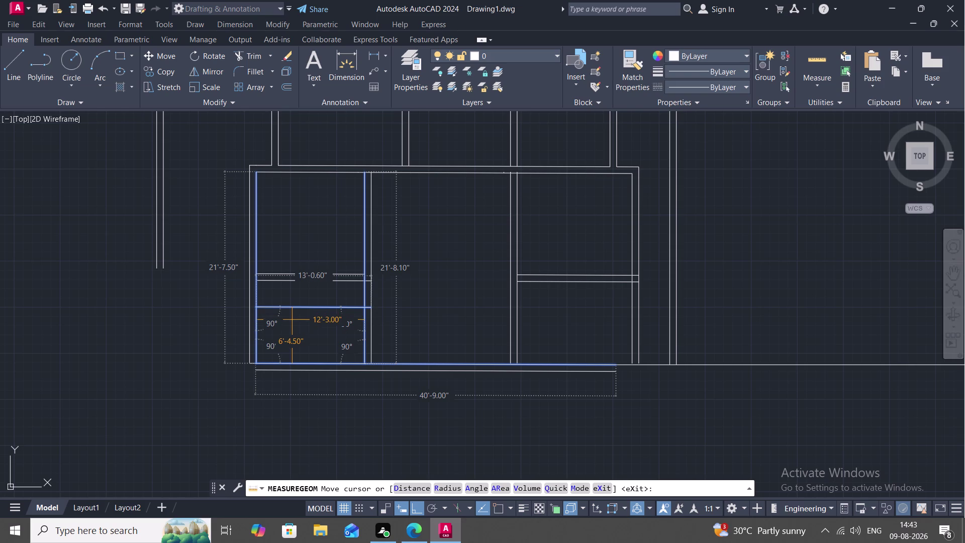
scroll(up, 3)
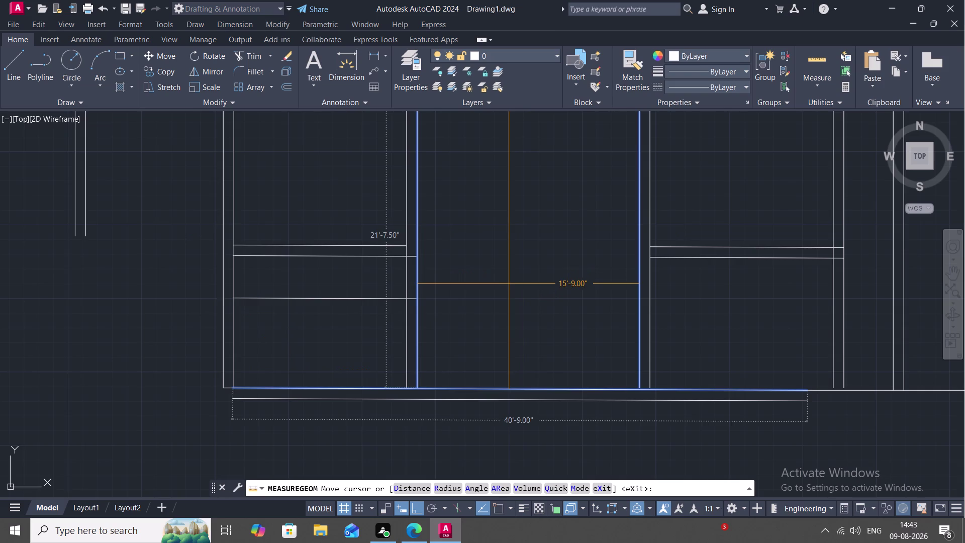
middle_drag(509, 285, 490, 406)
scroll(down, 3)
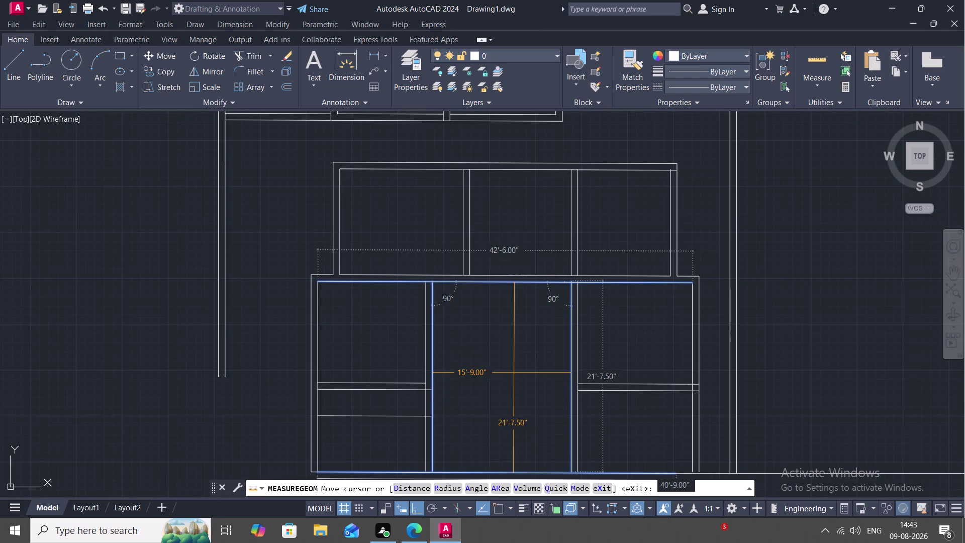
middle_drag(479, 402, 475, 325)
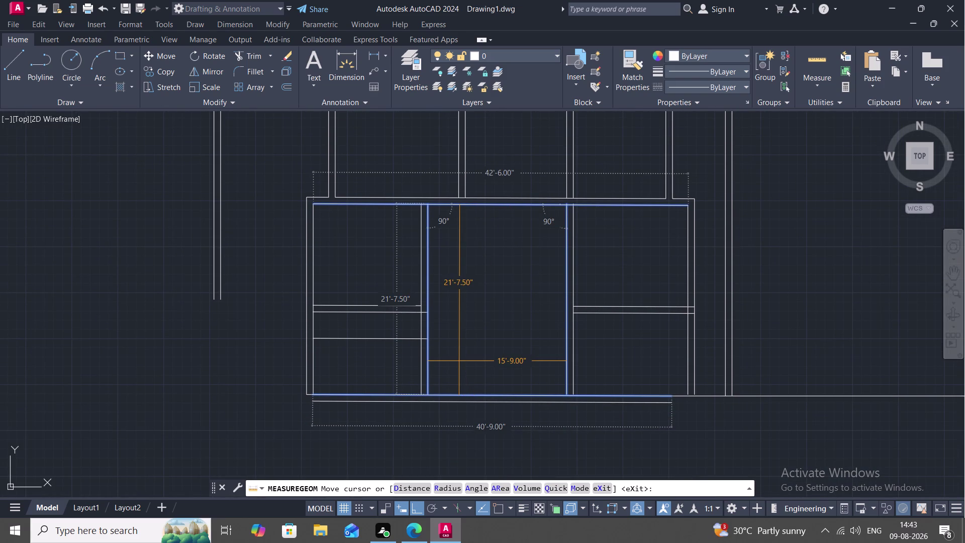
key(Escape)
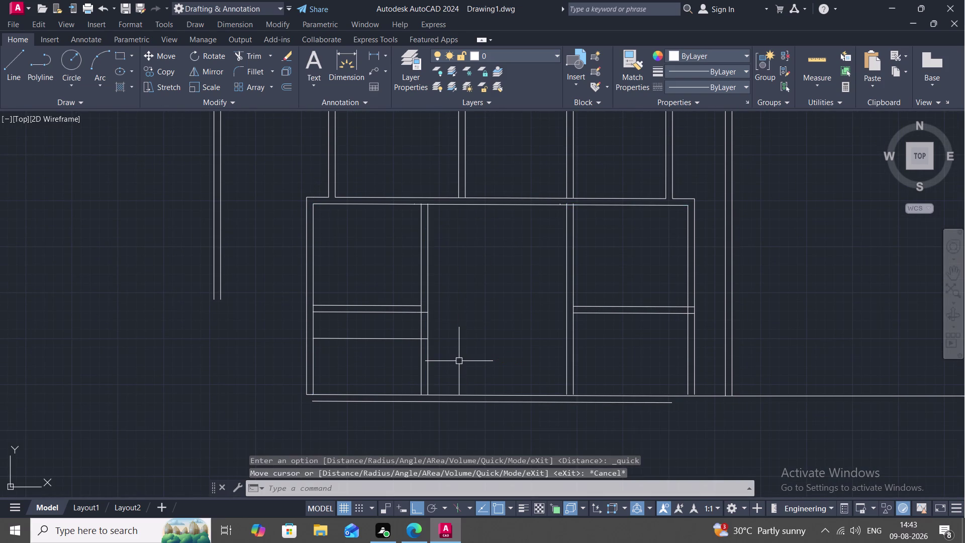
Trim the stray bottom wall line segments, fencing across several on the right.
text(TR)
key(space)
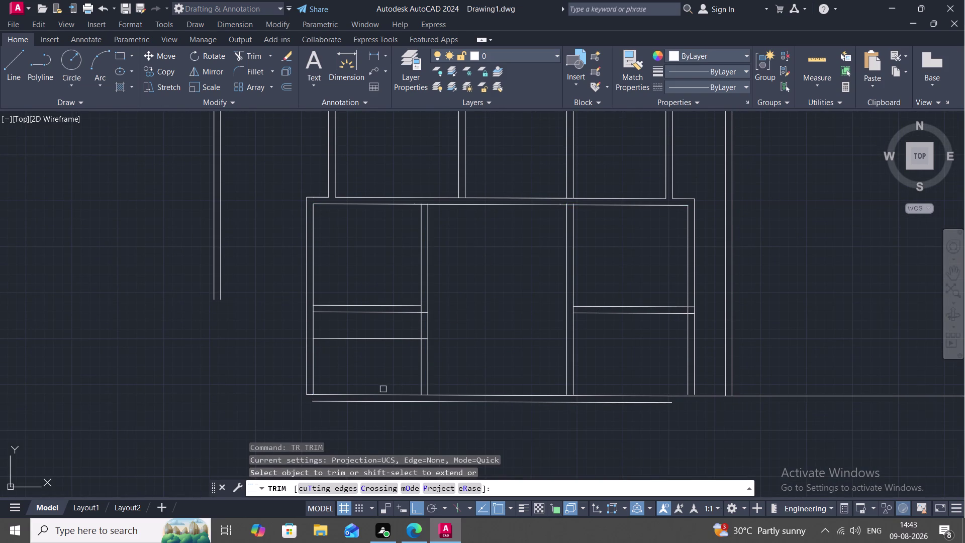
click(384, 395)
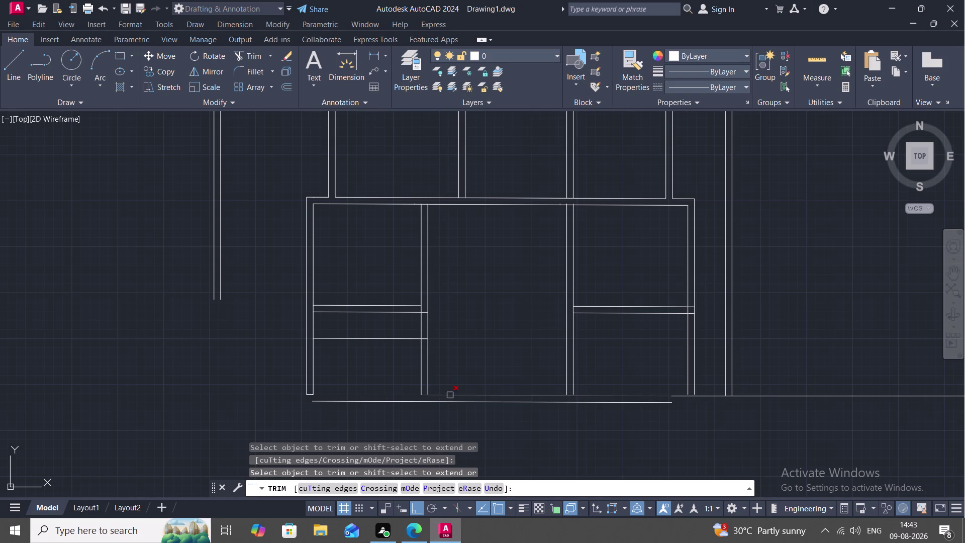
click(449, 395)
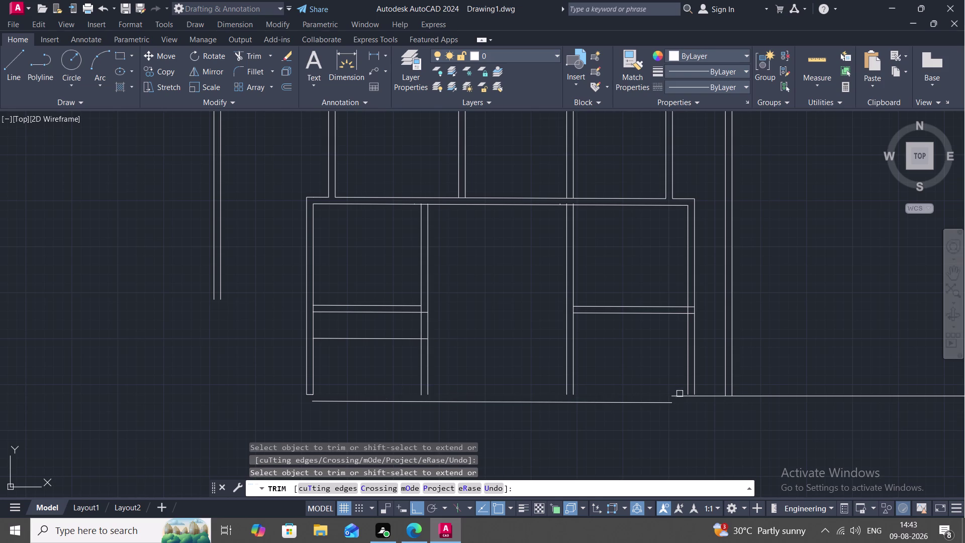
click(680, 396)
click(741, 392)
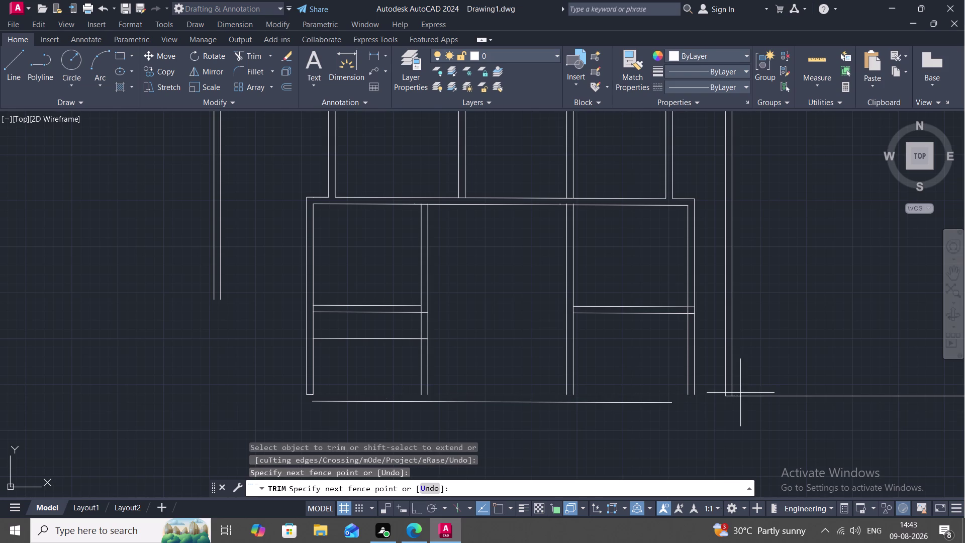
click(717, 400)
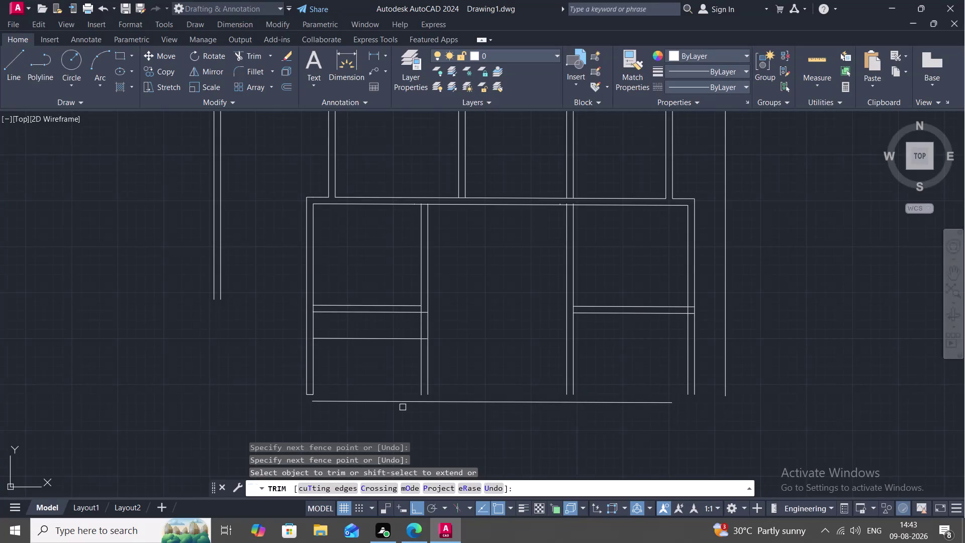
click(388, 400)
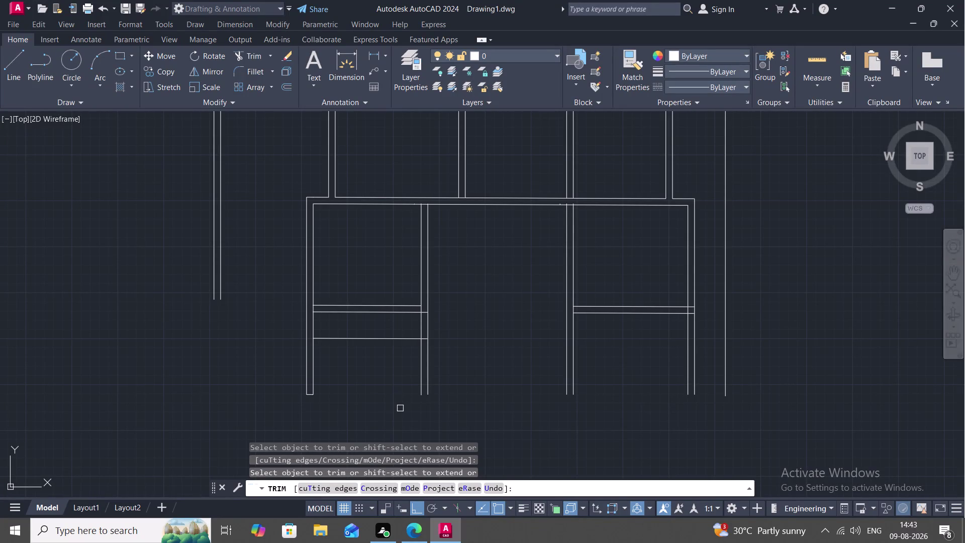
key(Escape)
text(O)
key(space)
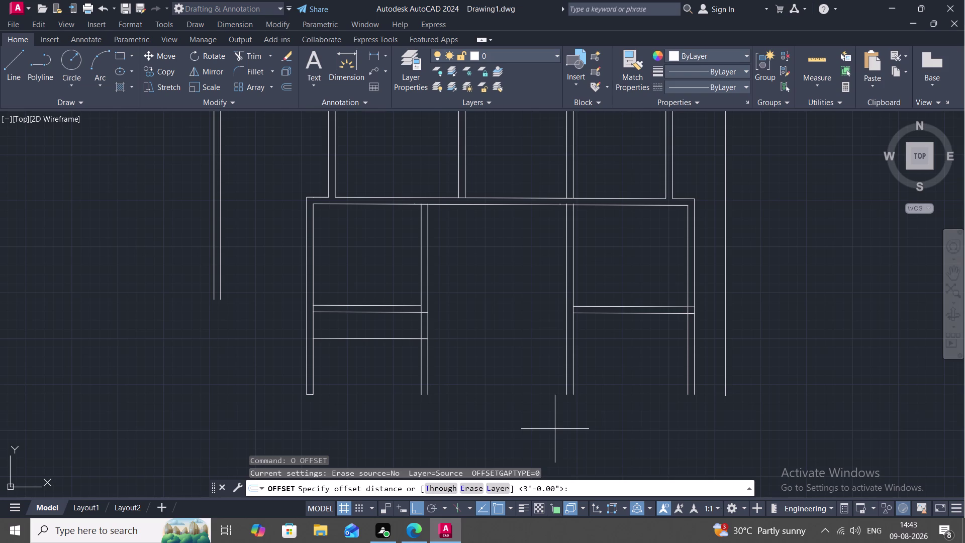
Offset the left room's lower partition line by 4 inches.
key(4)
key(shift+quotedbl)
key(space)
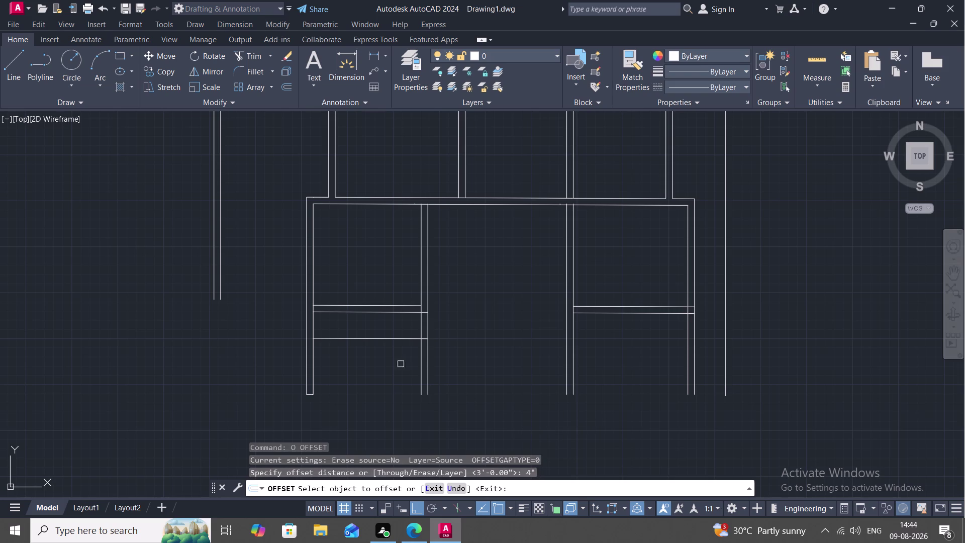
click(369, 340)
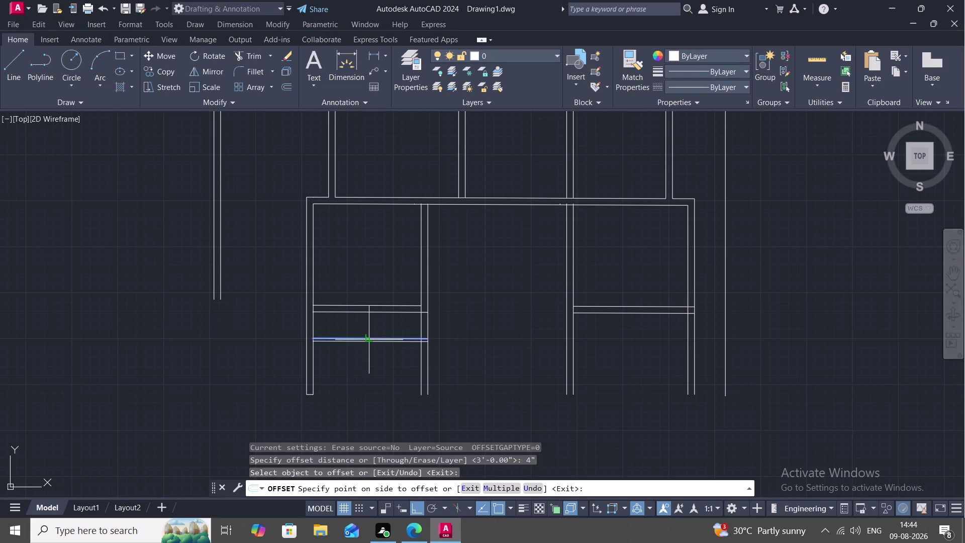
click(376, 345)
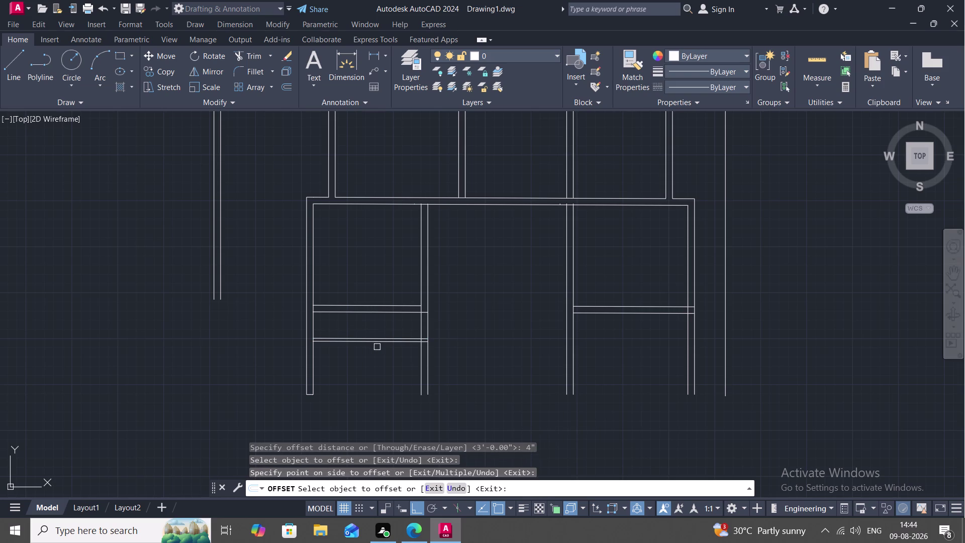
Repeat the offset on the same partition line, then cancel and restart OFFSET.
key(o)
key(space)
click(376, 346)
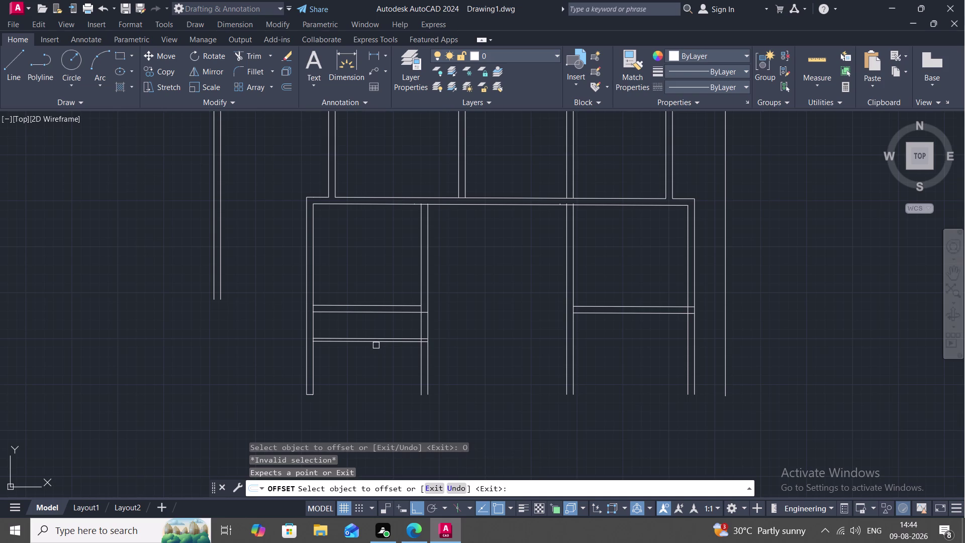
click(388, 343)
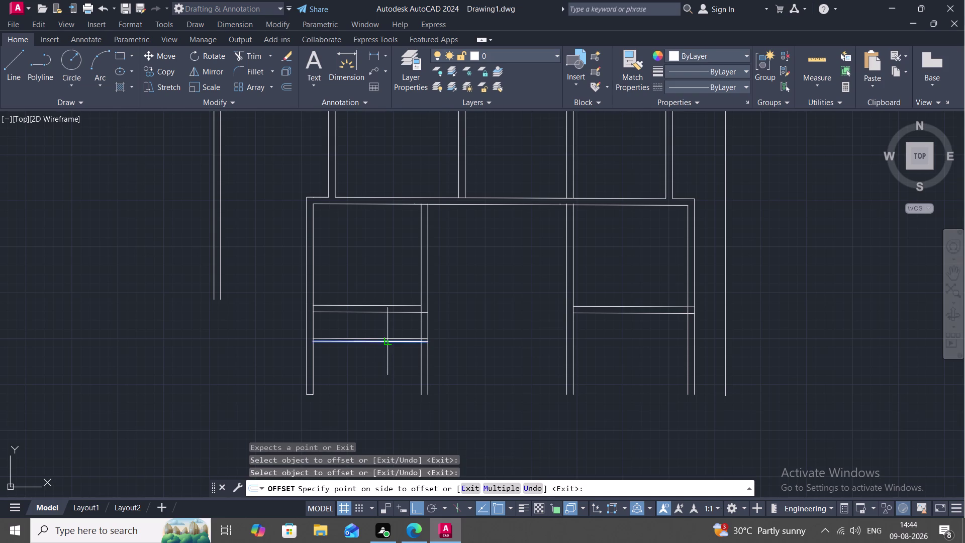
key(Escape)
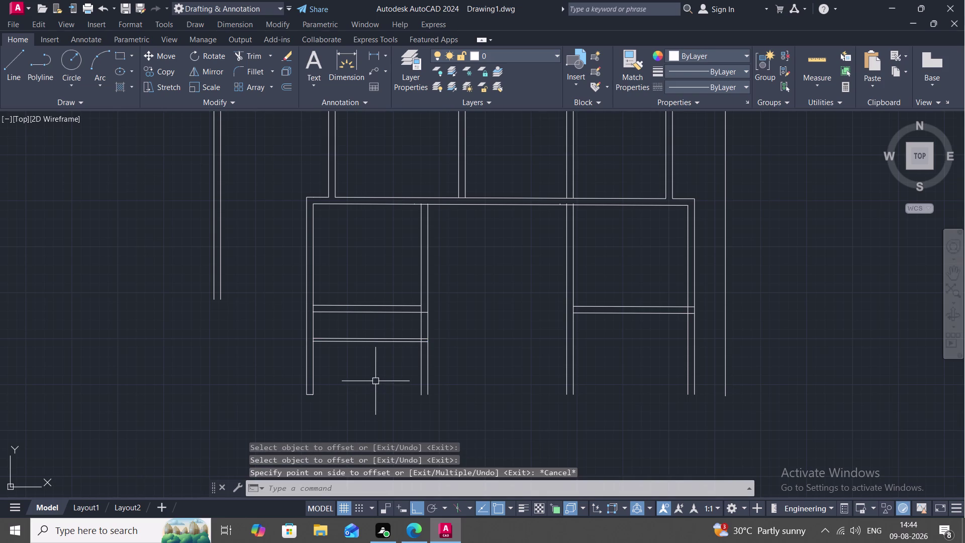
key(o)
key(space)
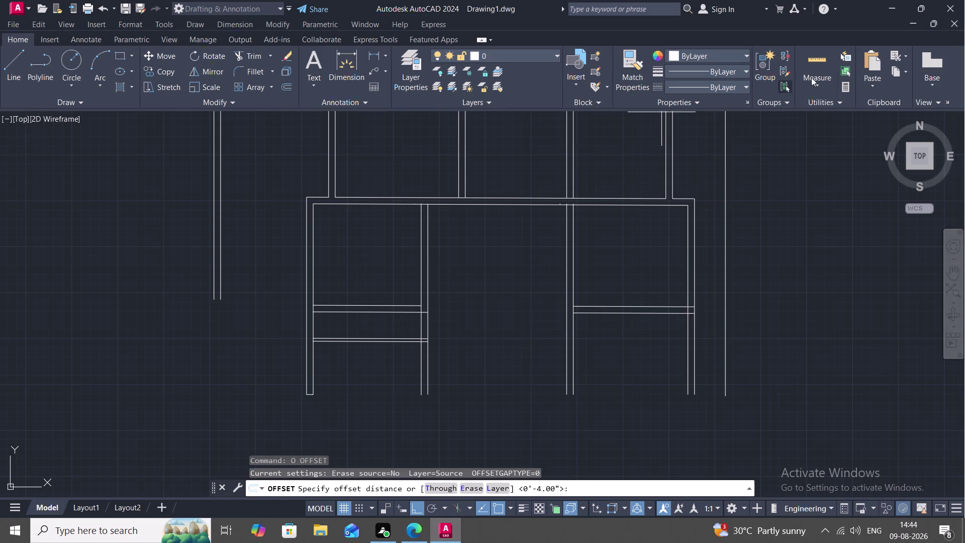
Begin measuring the left room with a 6'4.5 entry, then cancel the measurement.
click(827, 66)
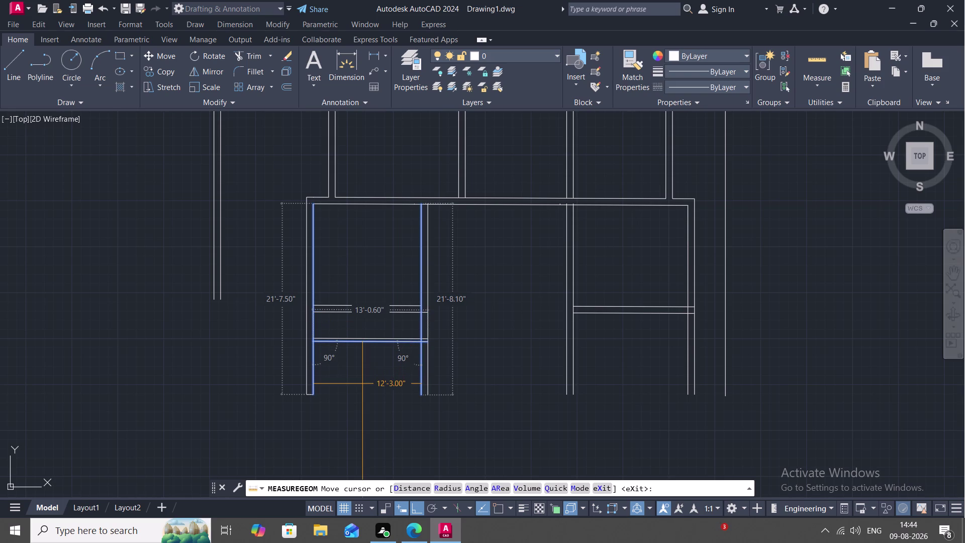
key(6)
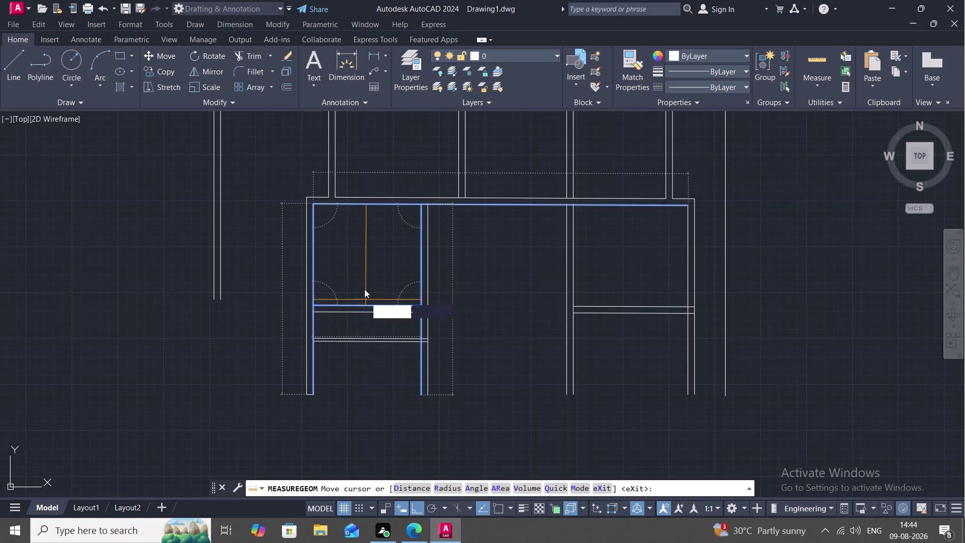
key(apostrophe)
key(4)
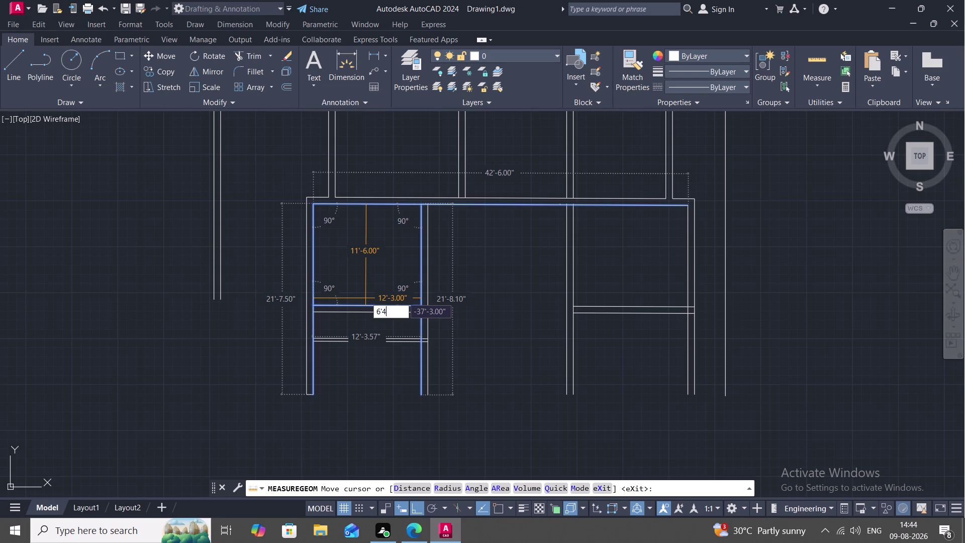
key(period)
key(5)
key(Escape)
Offset the lower-left room's wall line 6'4.5" to place the horizontal partition.
text(O)
key(space)
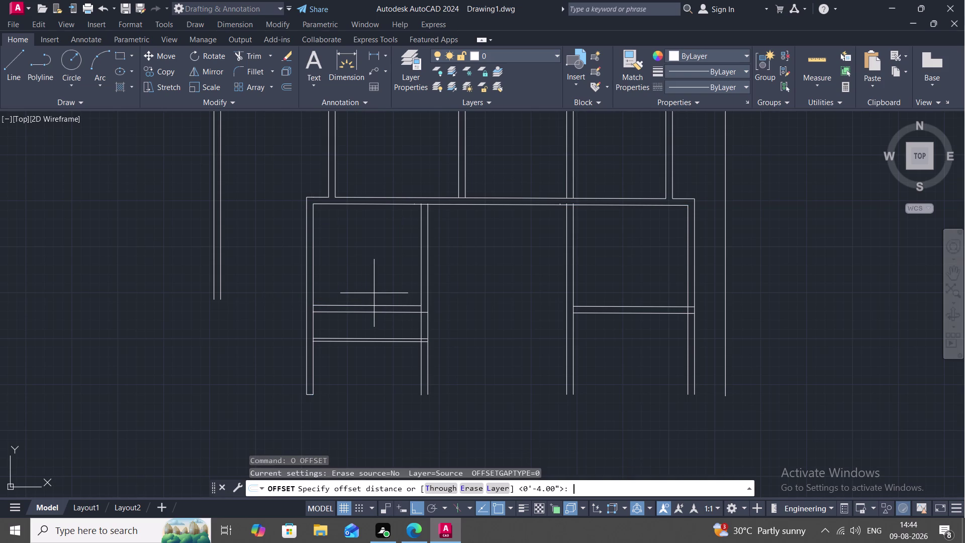
key(6)
key(apostrophe)
key(4)
key(period)
key(5)
text(")
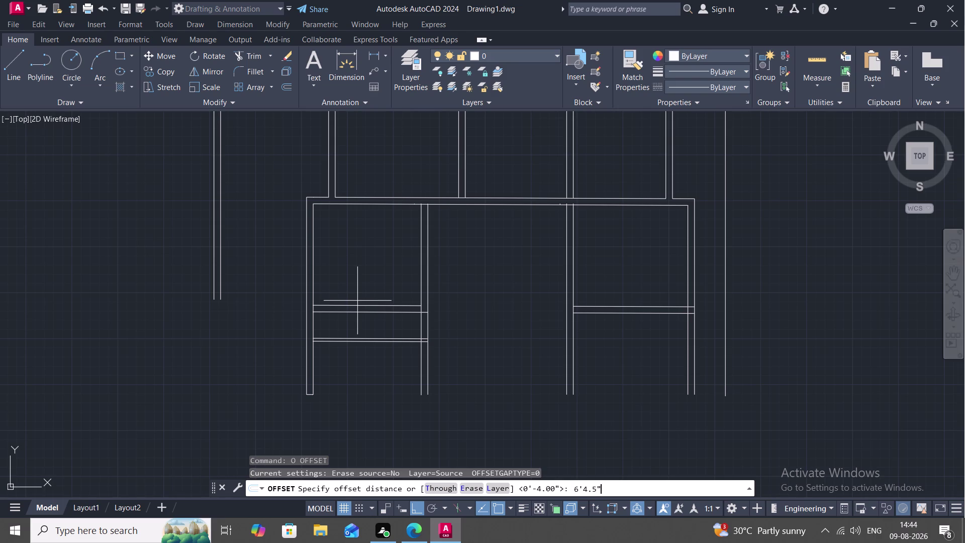
key(space)
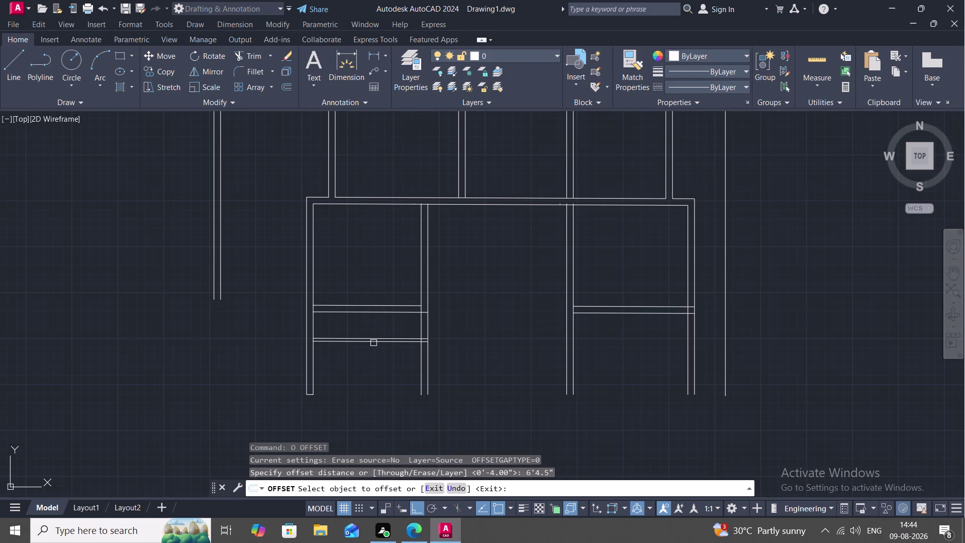
click(374, 344)
click(378, 368)
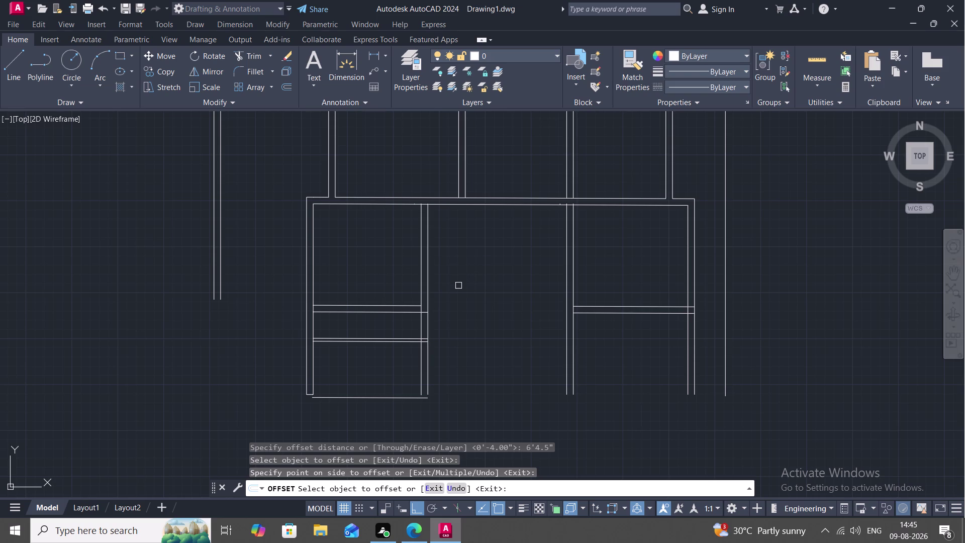
Try a 21'7.5" offset on the top inner wall line, then cancel and restart.
key(2)
key(1)
key(space)
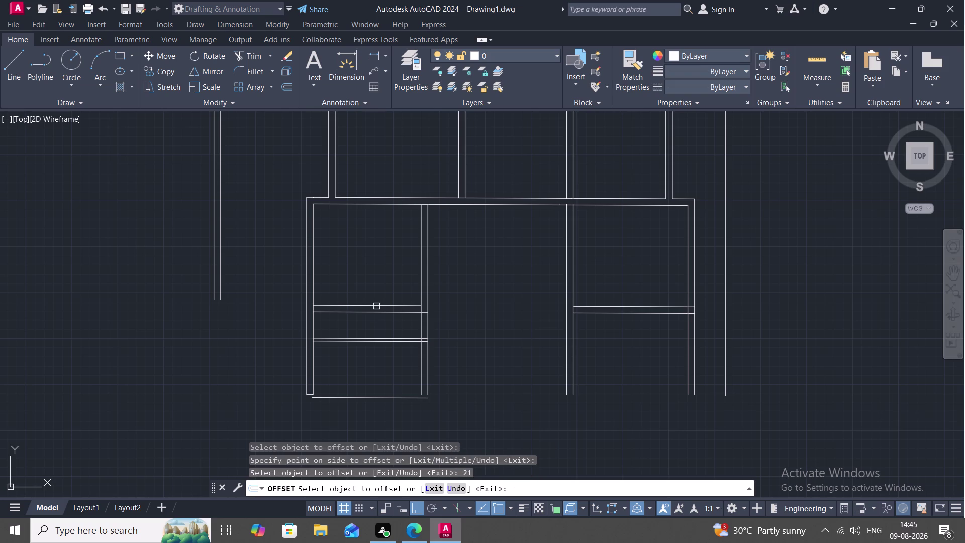
key(o)
key(space)
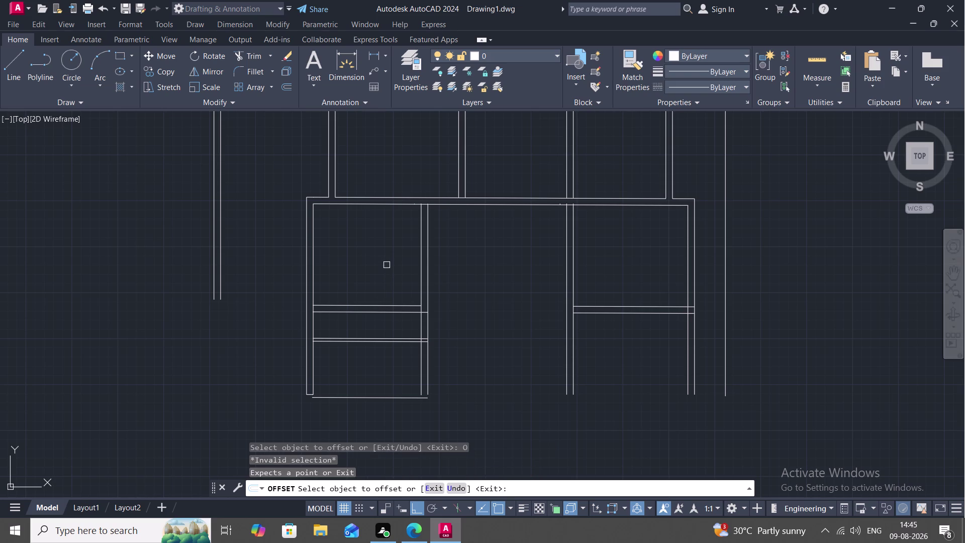
text(21)
key(apostrophe)
key(7)
key(period)
text(5")
key(space)
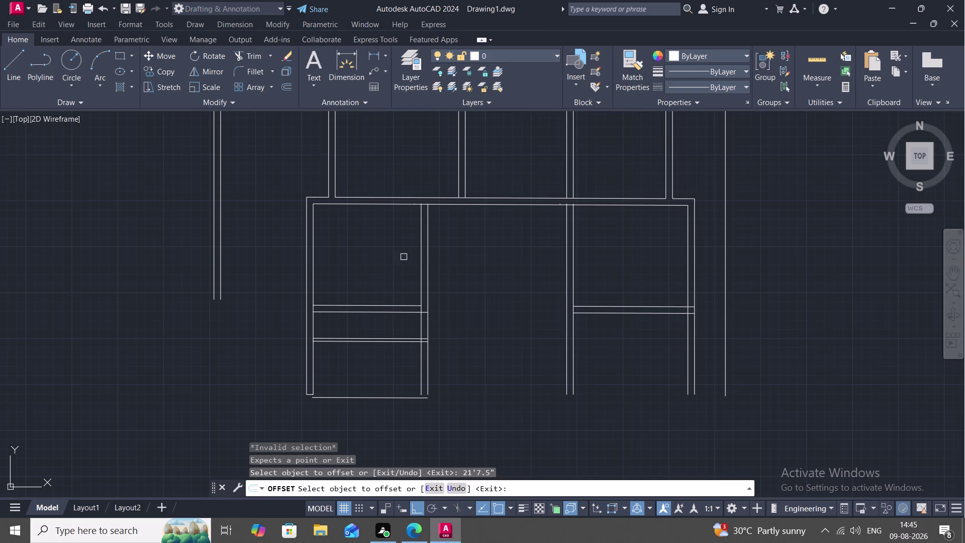
click(465, 205)
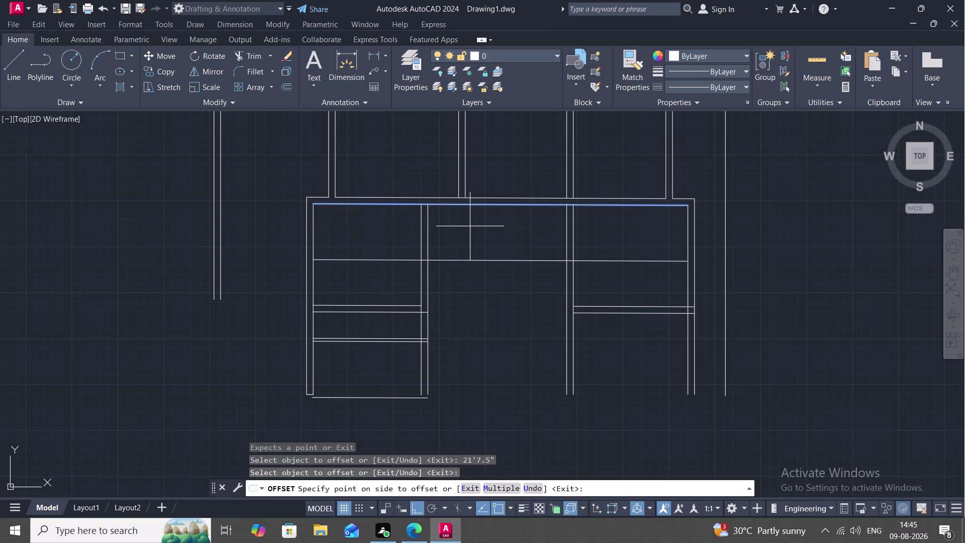
key(Escape)
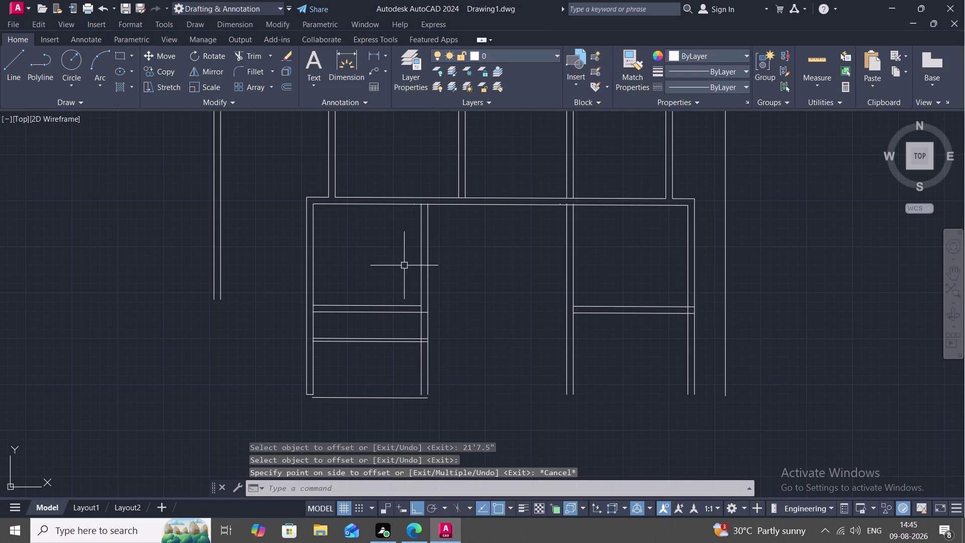
key(space)
Offset the top inner wall line 21'7.5" down as the bottom wall, then select the leftover short line.
key(3)
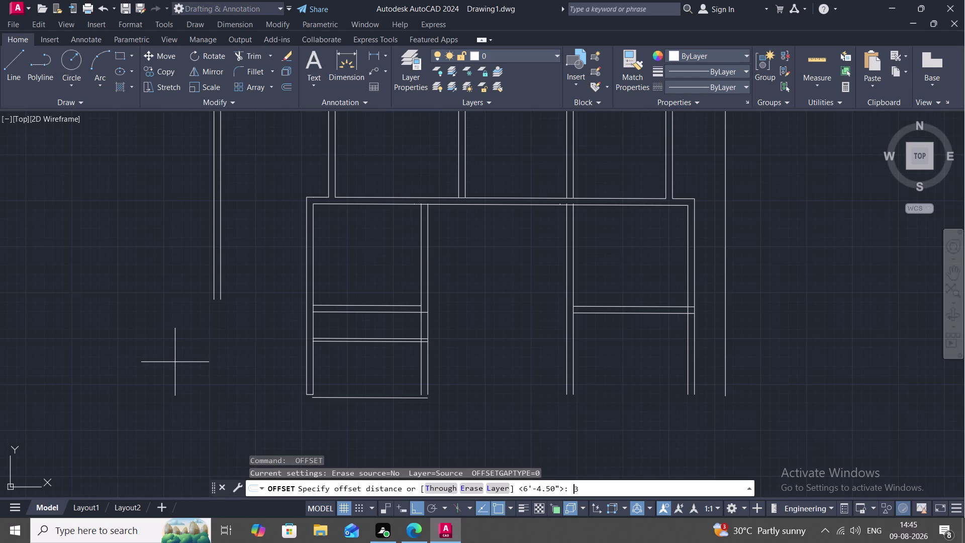
key(BackSpace)
text(21)
key(apostrophe)
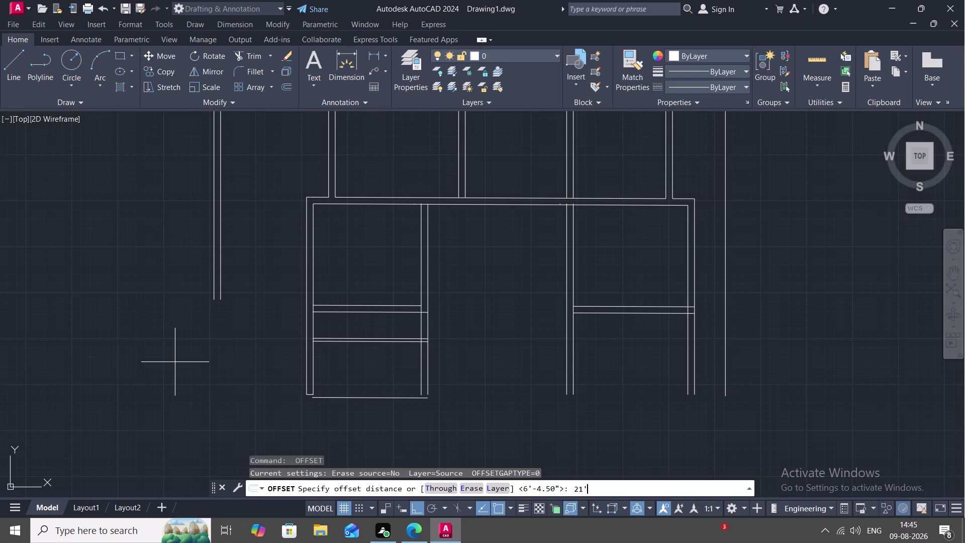
text(7.)
text(5)
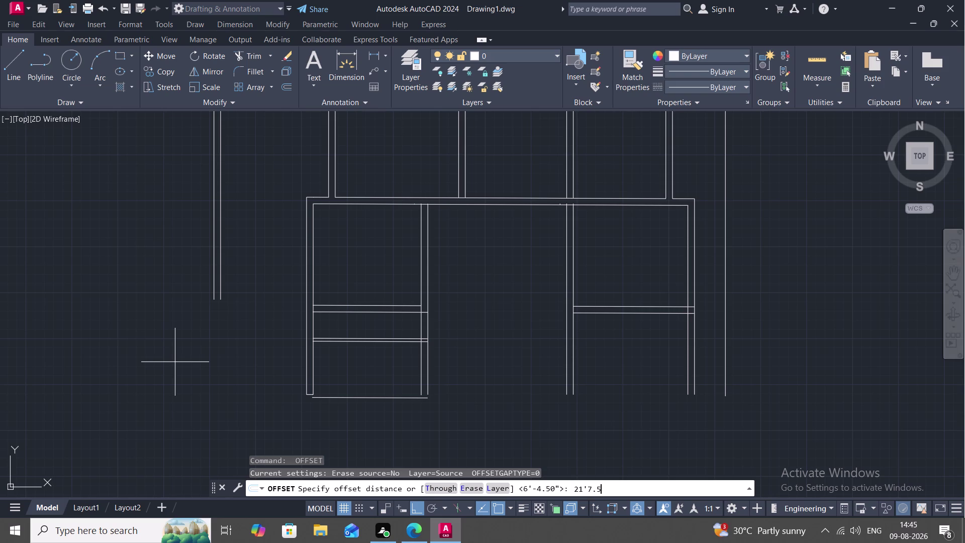
key(shift+quotedbl)
key(space)
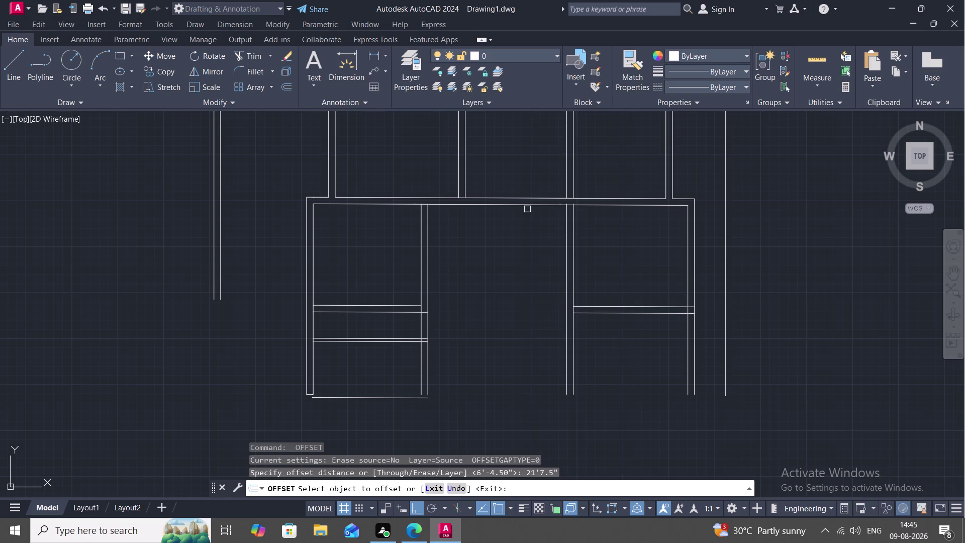
click(530, 208)
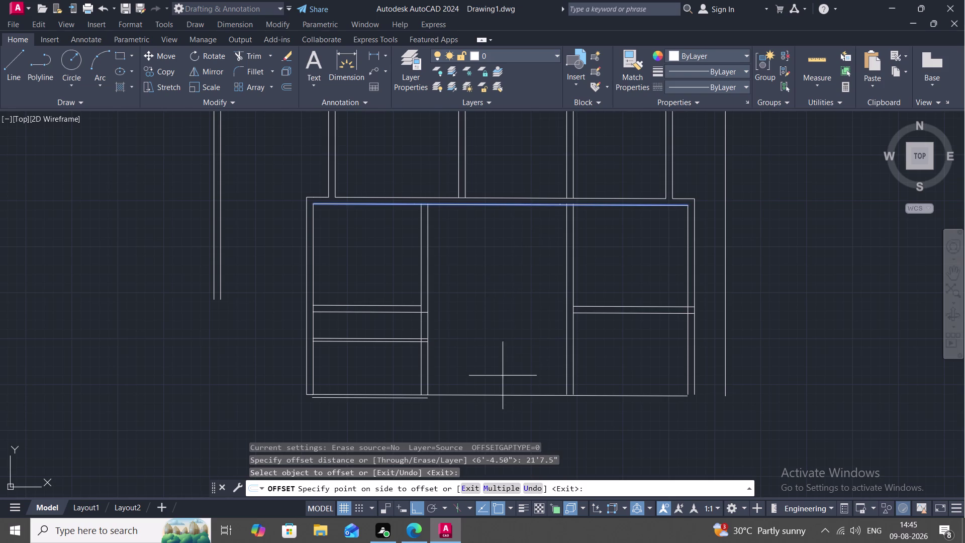
click(503, 365)
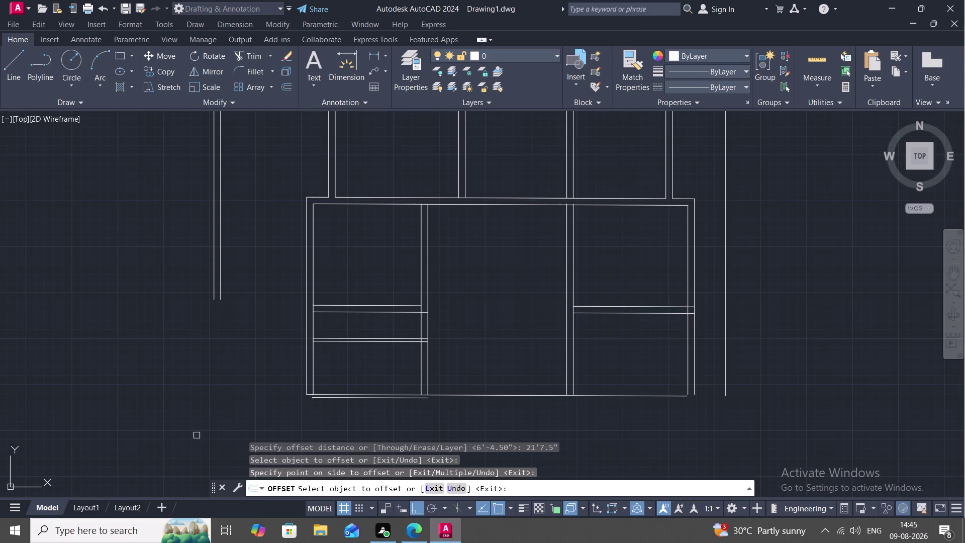
key(Escape)
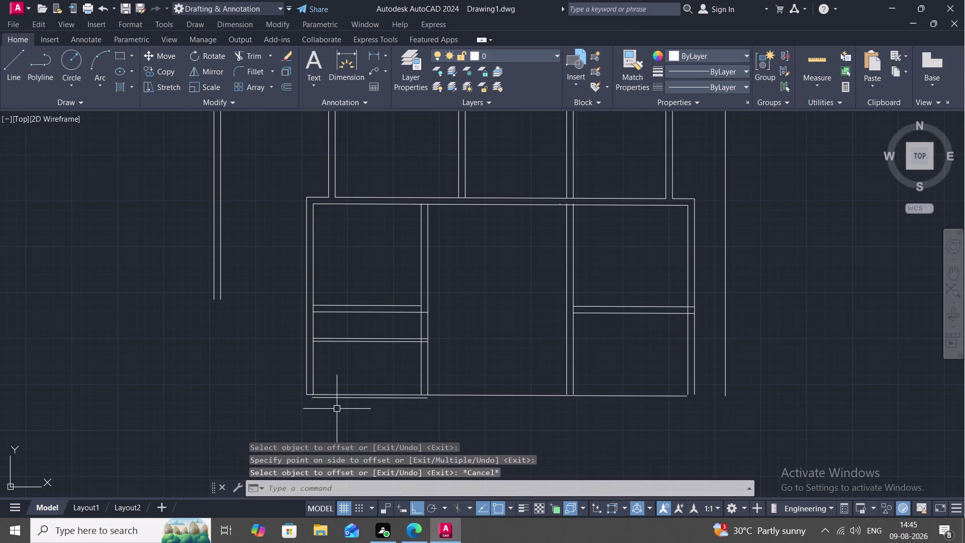
click(350, 399)
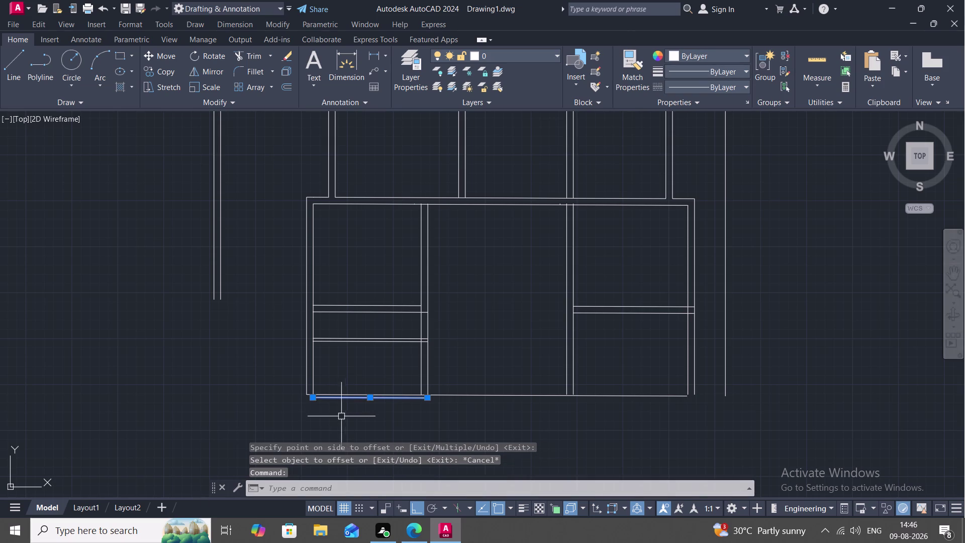
Delete the leftover short bottom line and set a 9" offset distance.
key(Delete)
text(O)
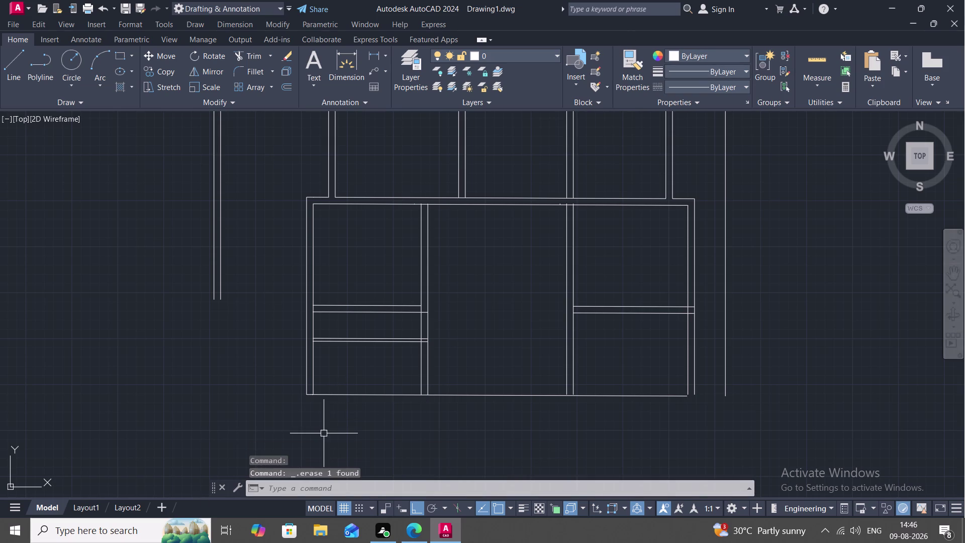
key(space)
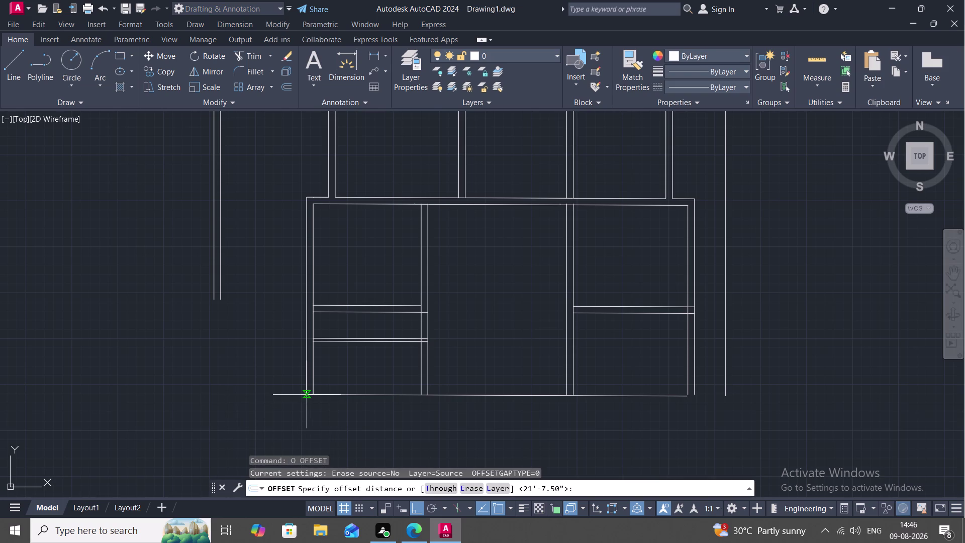
key(Escape)
key(9)
key(shift+quotedbl)
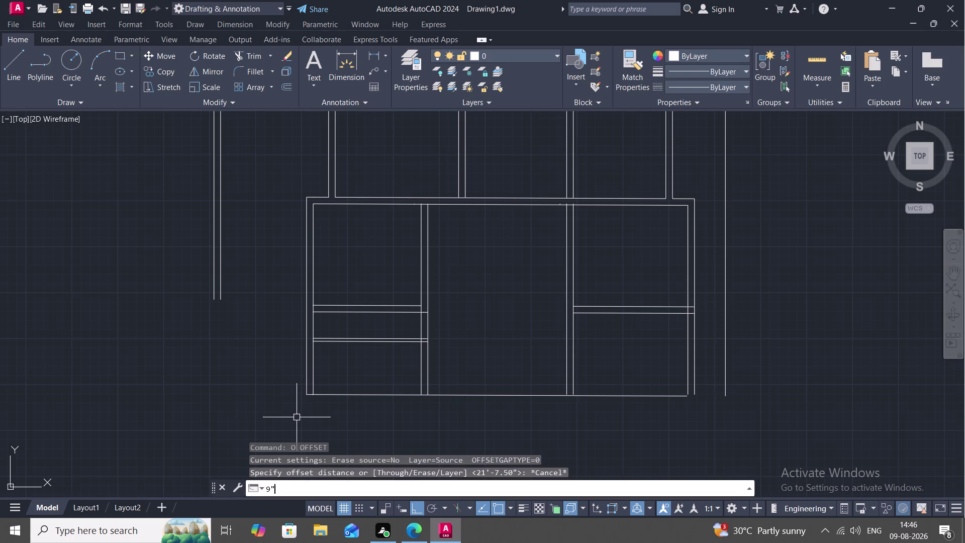
key(space)
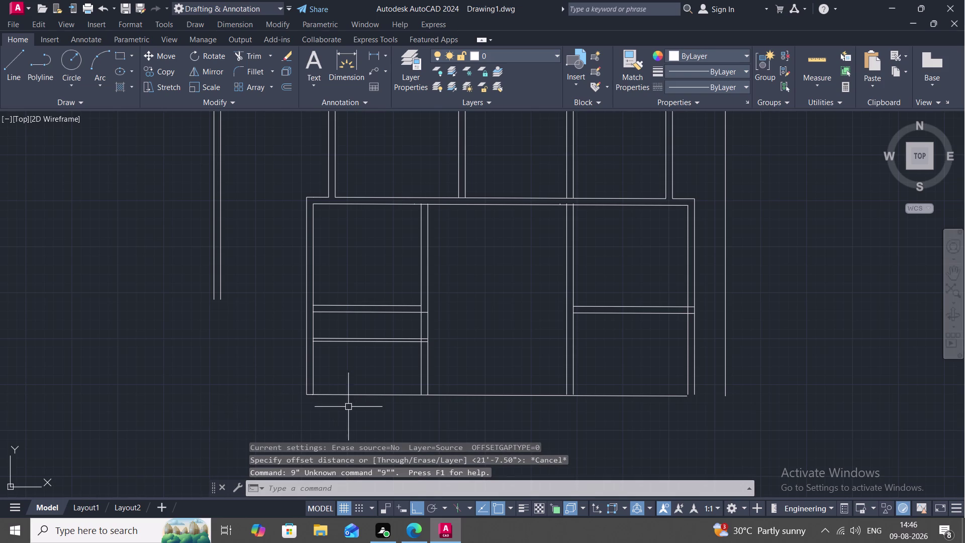
key(Escape)
Make a first attempt at offsetting the new bottom wall line 9" downward.
text(O)
key(space)
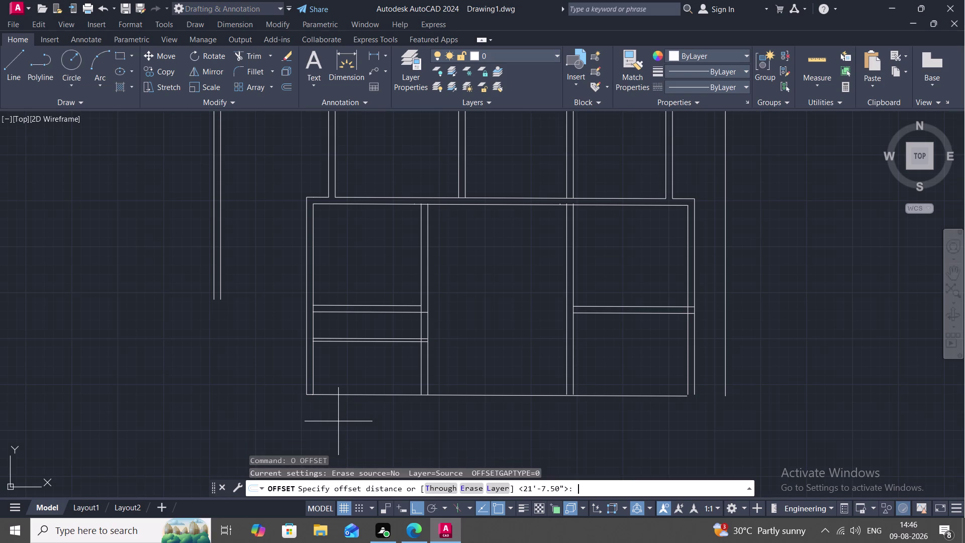
key(9)
key(shift+quotedbl)
key(space)
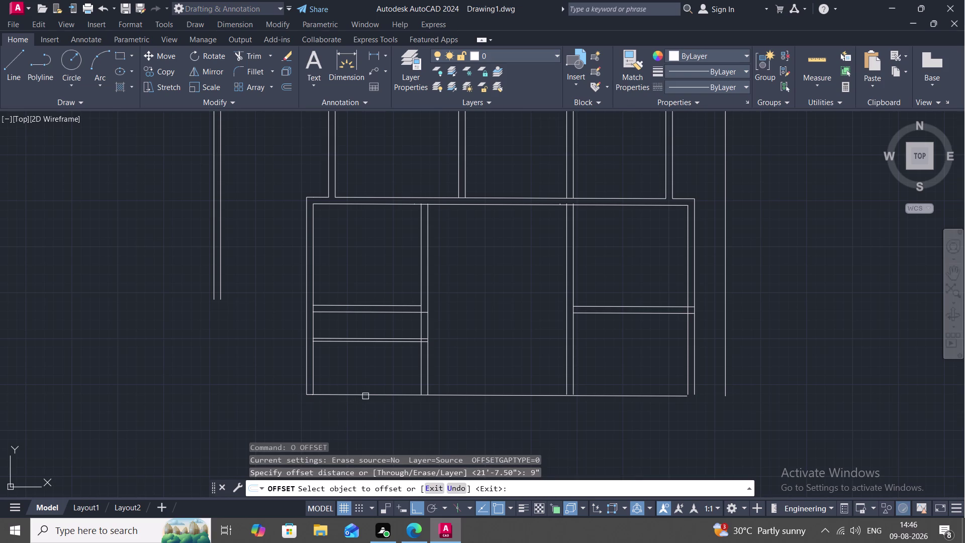
click(366, 396)
click(363, 450)
key(Escape)
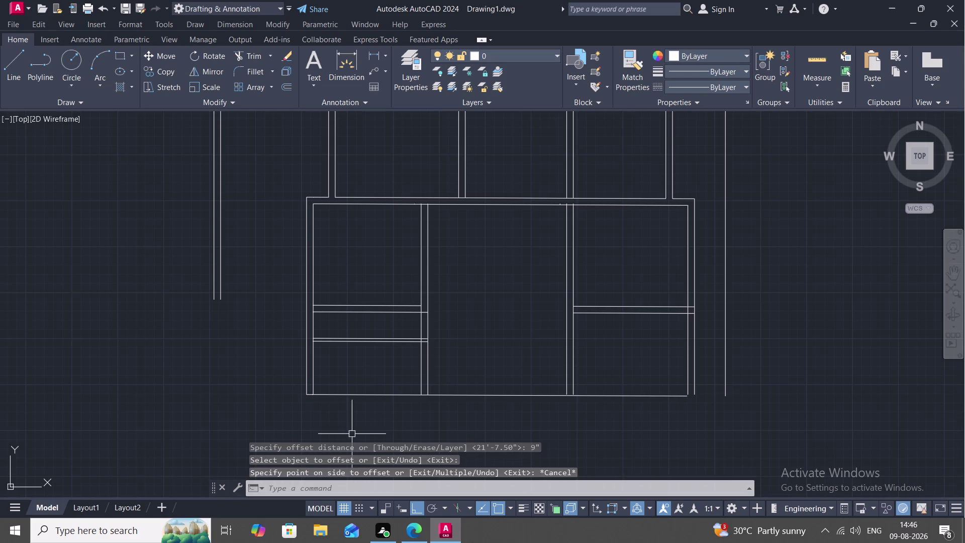
Redo the 9" offset to place the outer bottom wall line, then zoom out to the whole plan.
key(space)
key(space)
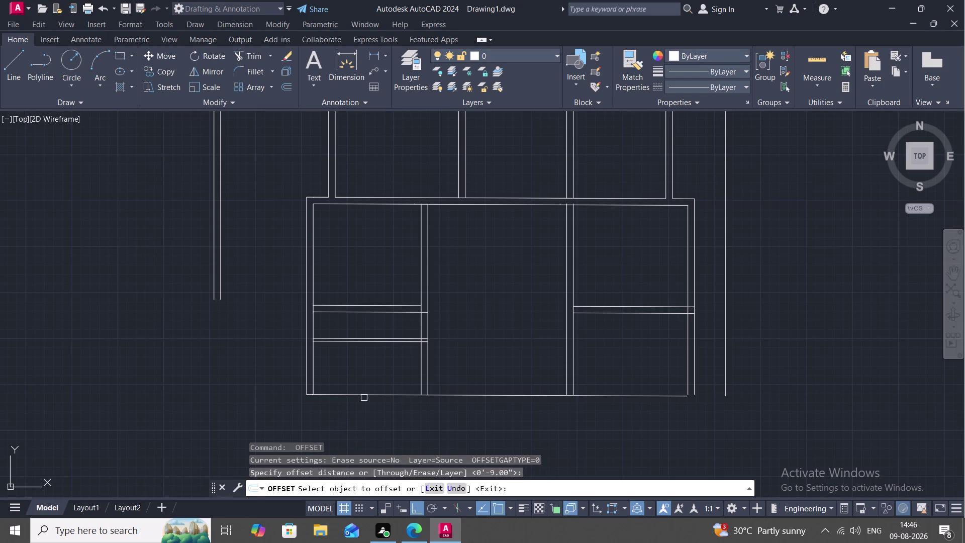
click(368, 395)
click(371, 421)
key(Escape)
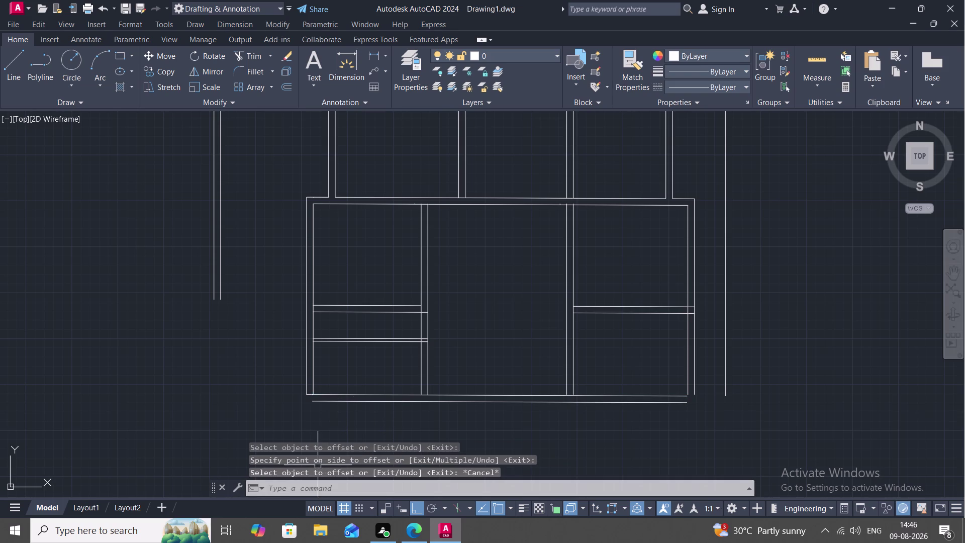
middle_drag(312, 465, 276, 405)
scroll(down, 3)
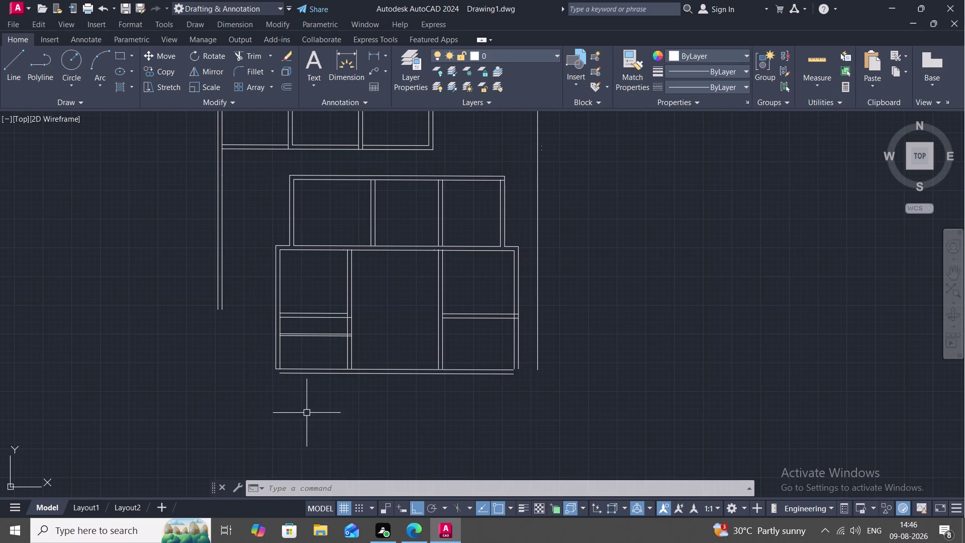
Place a horizontal construction line below the plan, cancel it, then start LINE.
middle_drag(306, 395, 397, 346)
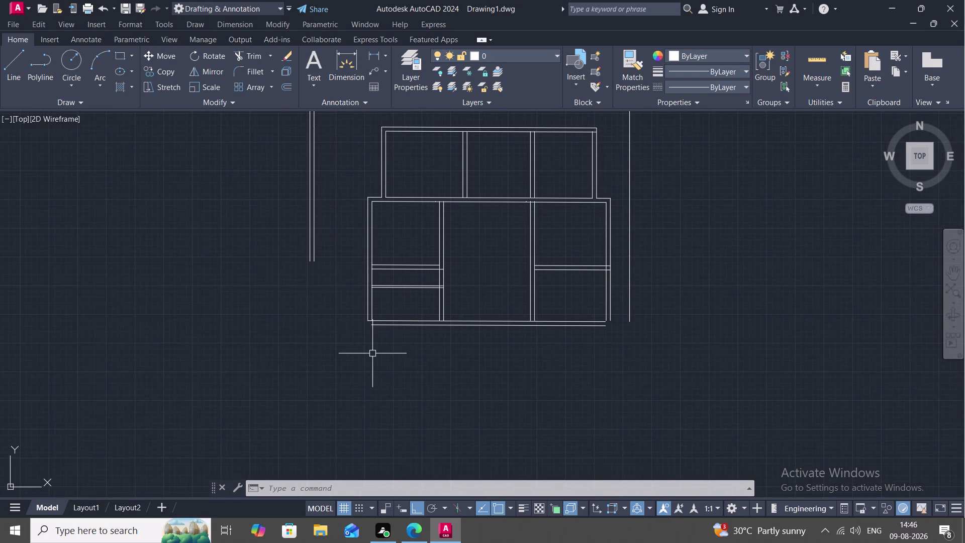
key(x)
text(L)
key(space)
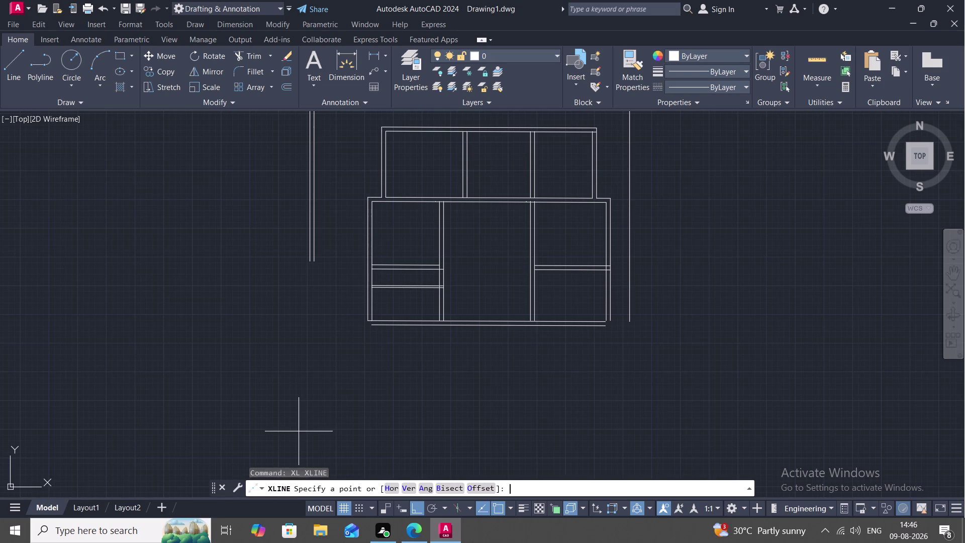
click(386, 489)
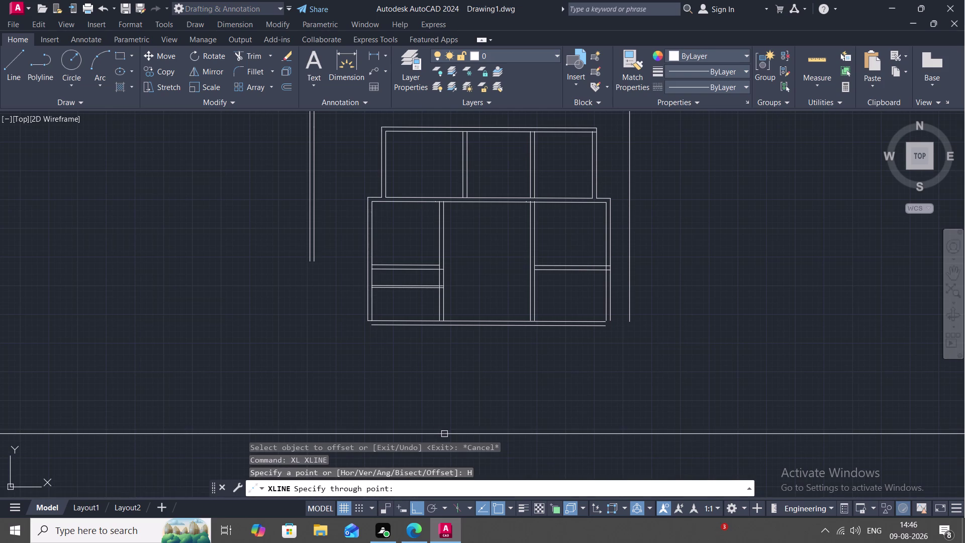
click(461, 430)
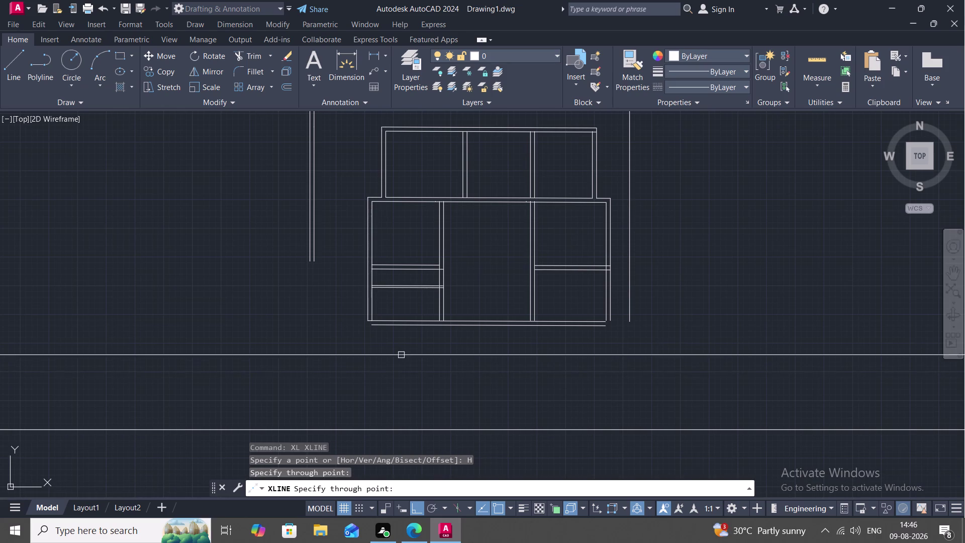
key(Escape)
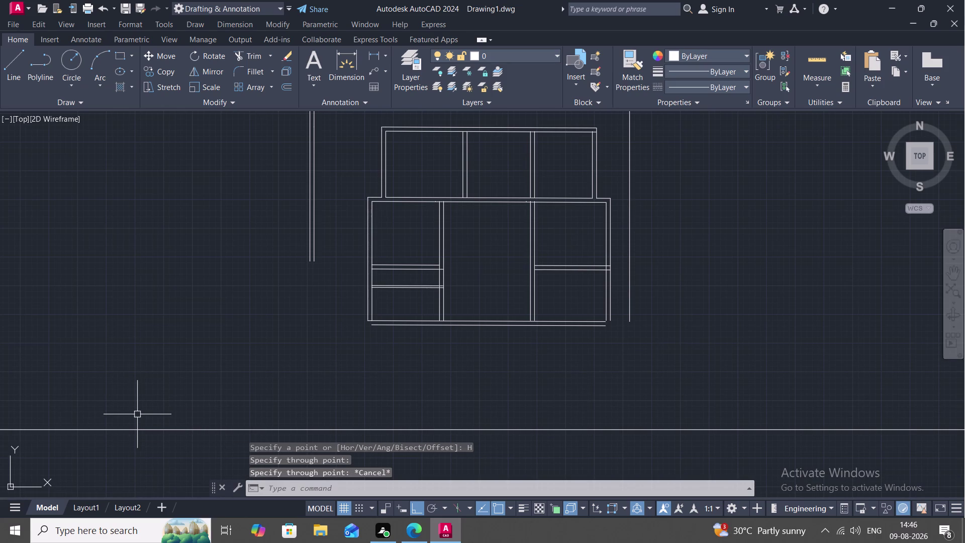
text(L)
key(space)
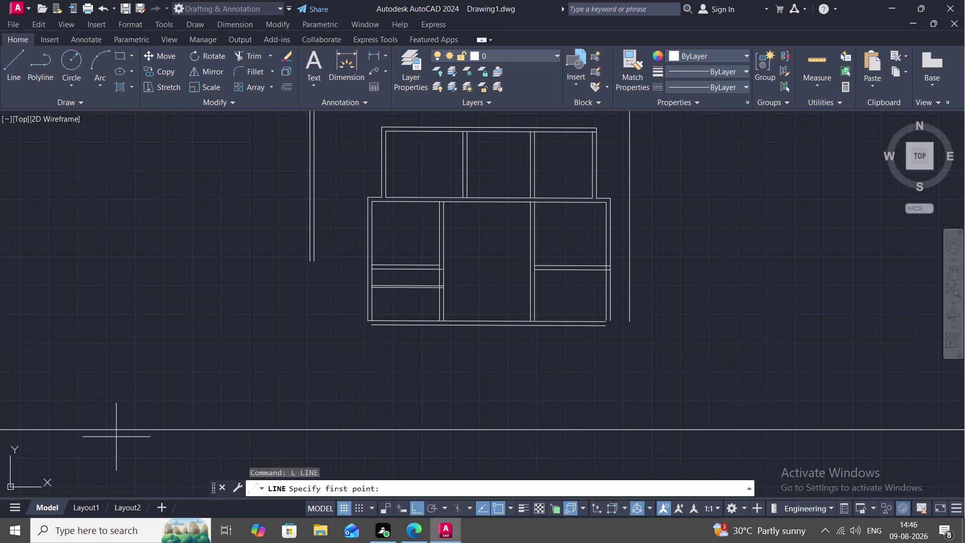
Draw a vertical guide line left of the plan, from below it upward.
click(162, 430)
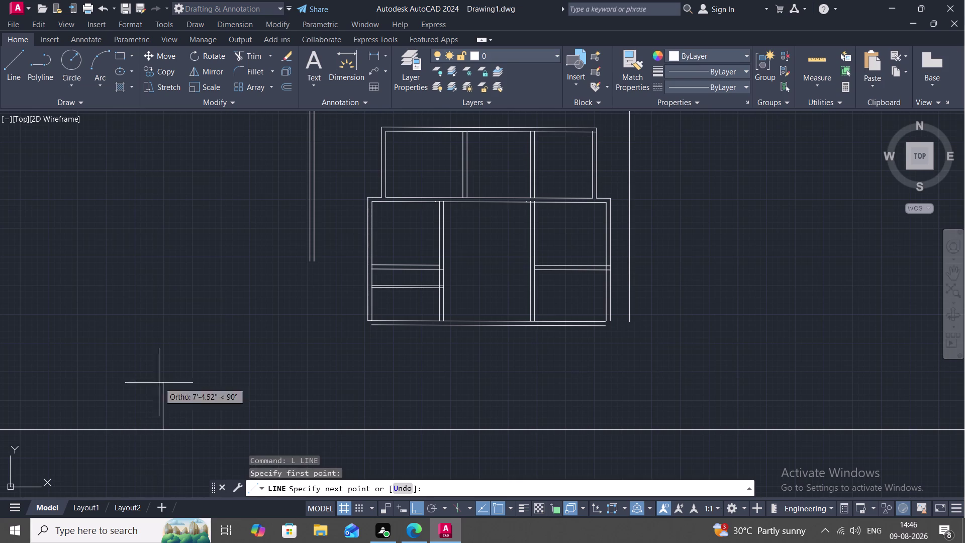
click(159, 209)
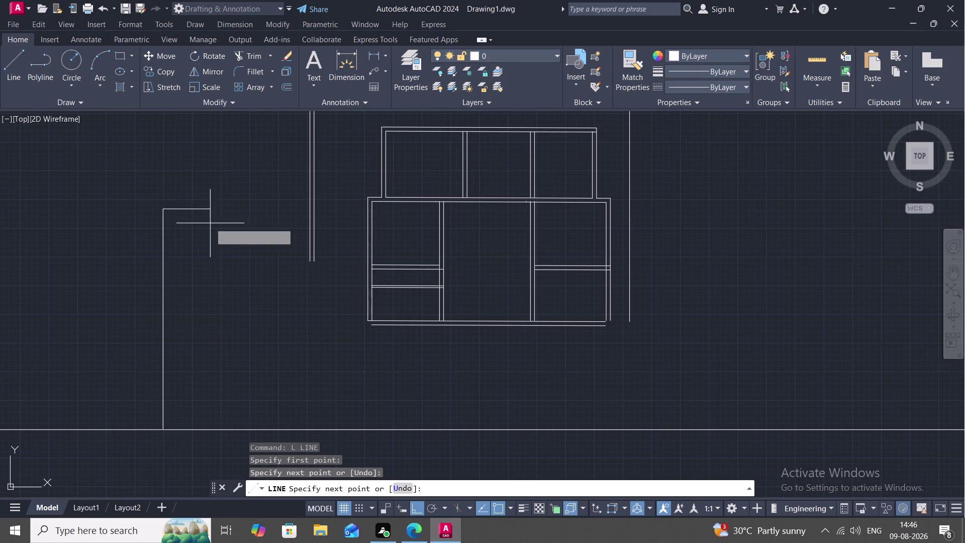
key(Escape)
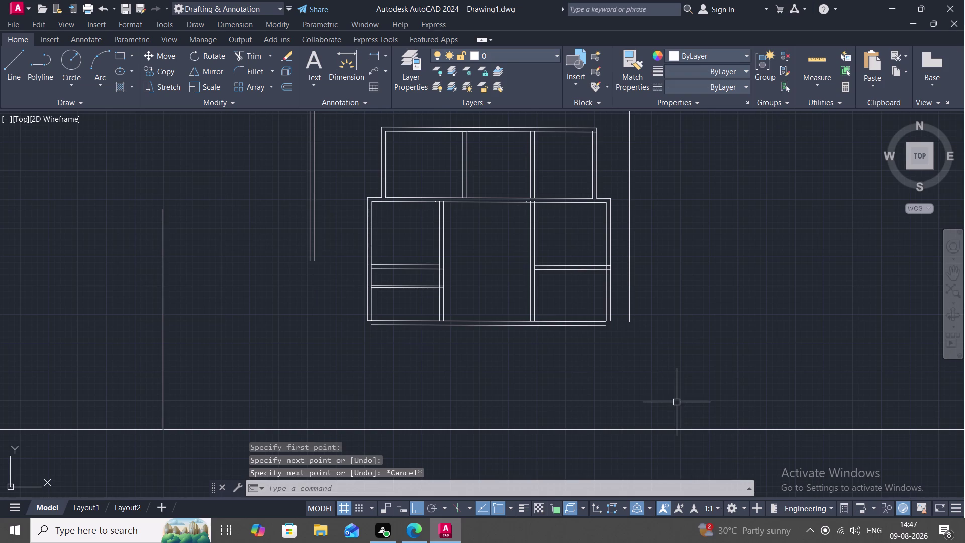
Draw a second long vertical guide line right of the plan.
text(L)
key(space)
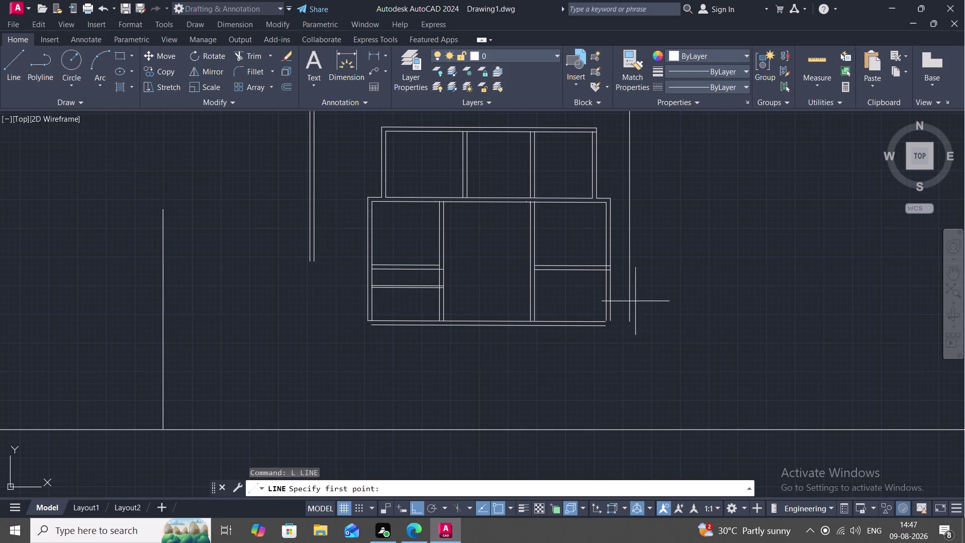
click(739, 430)
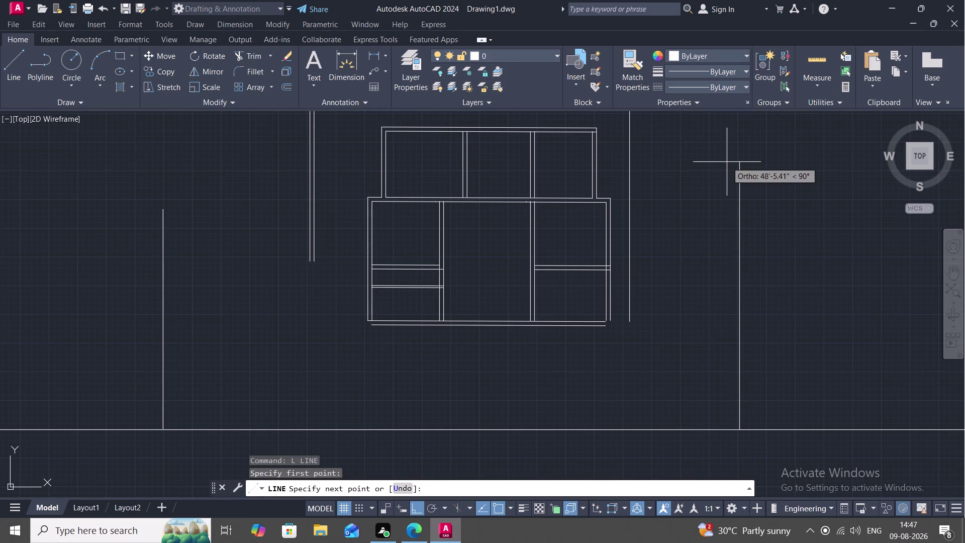
click(726, 162)
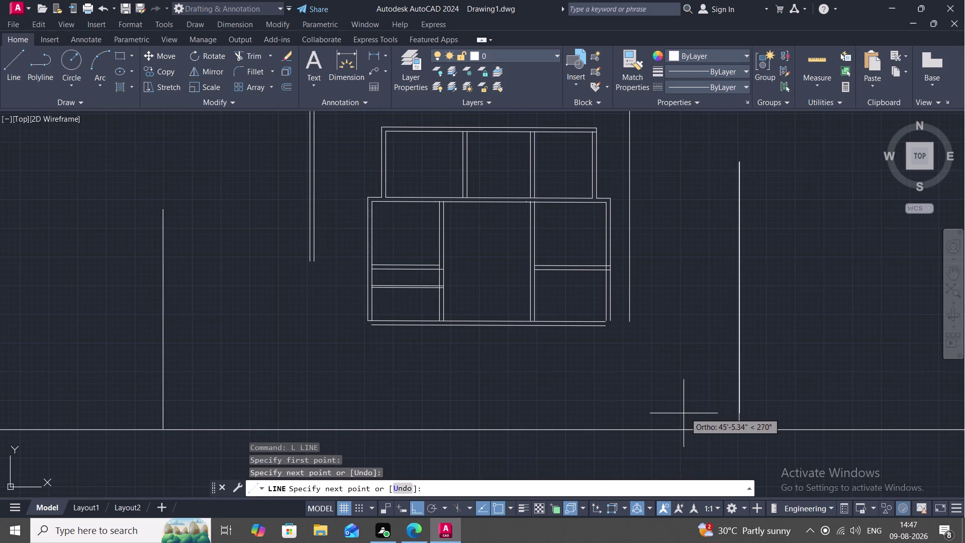
key(Escape)
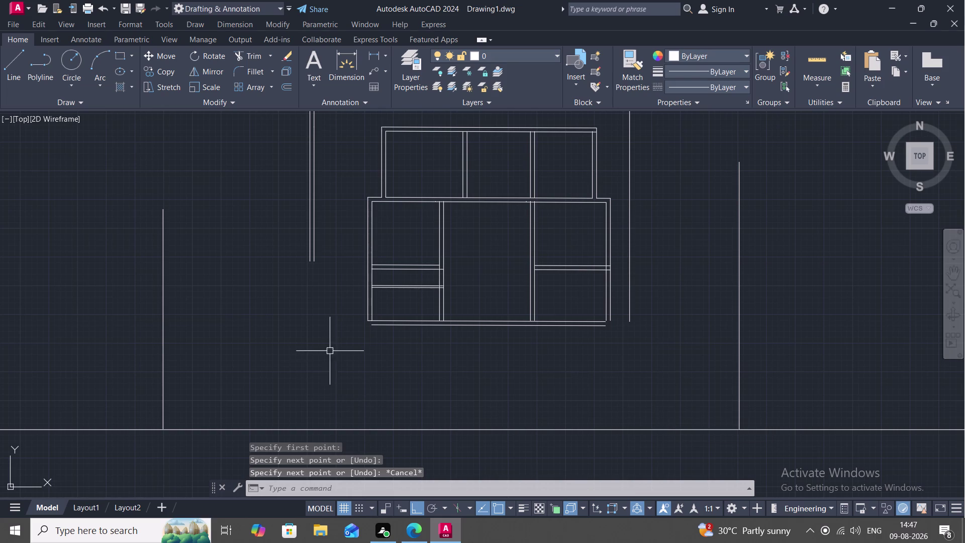
Cancel a stray LINE command and start EXTEND with EX.
text(L)
key(space)
key(Escape)
text(EX)
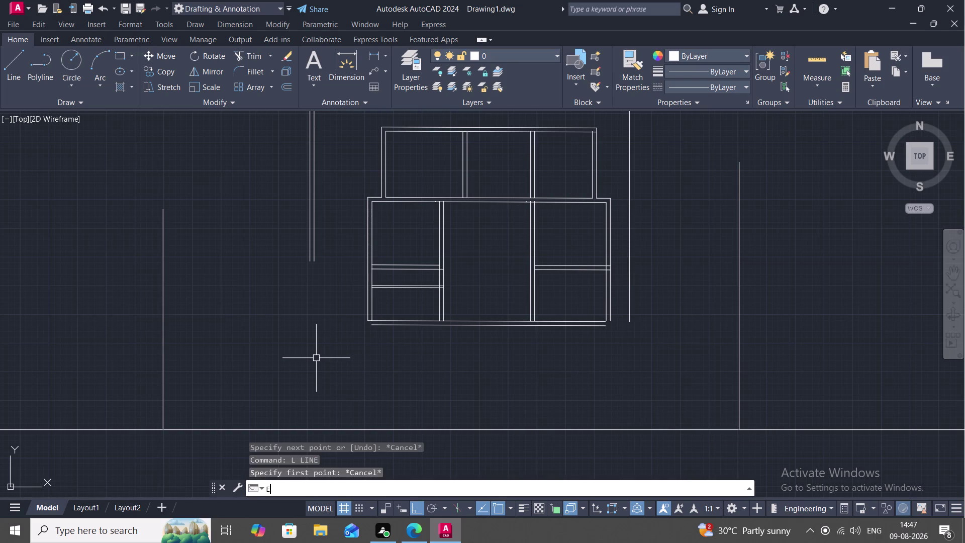
key(space)
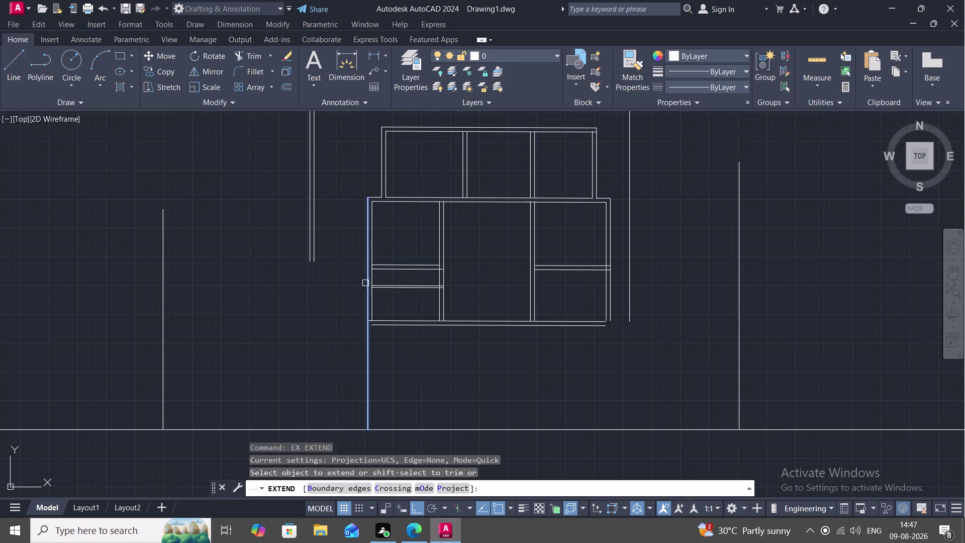
Extend the left and right outer wall lines down to the bottom line, then repeat extending.
click(366, 273)
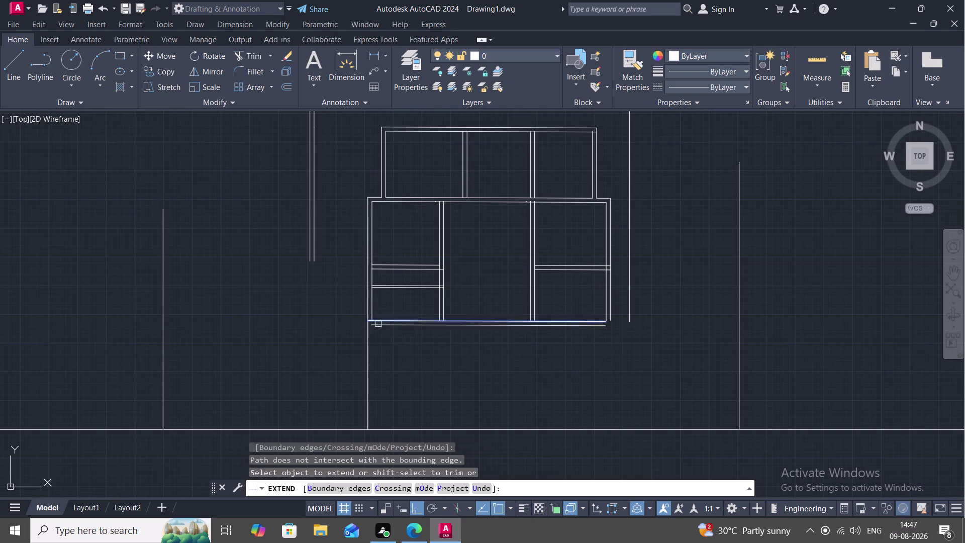
click(379, 324)
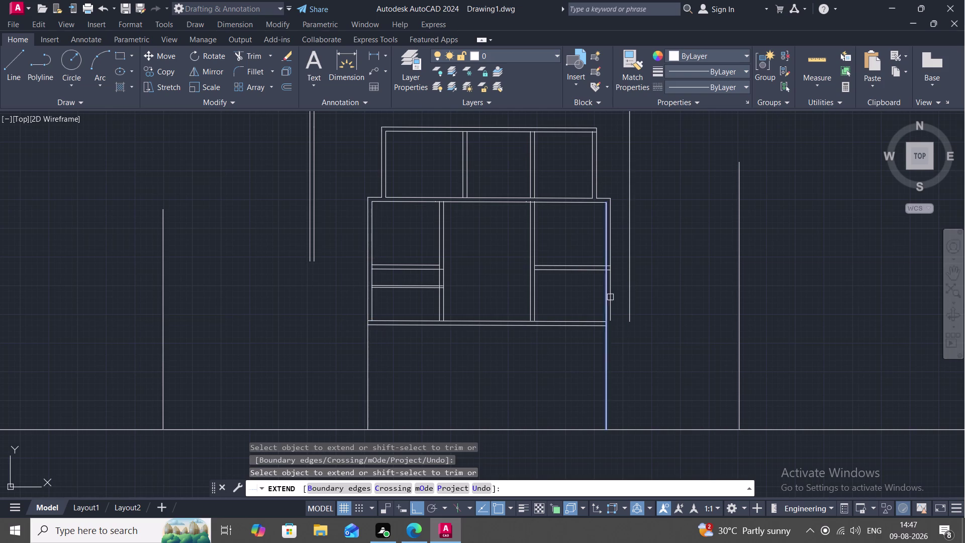
click(613, 298)
click(593, 327)
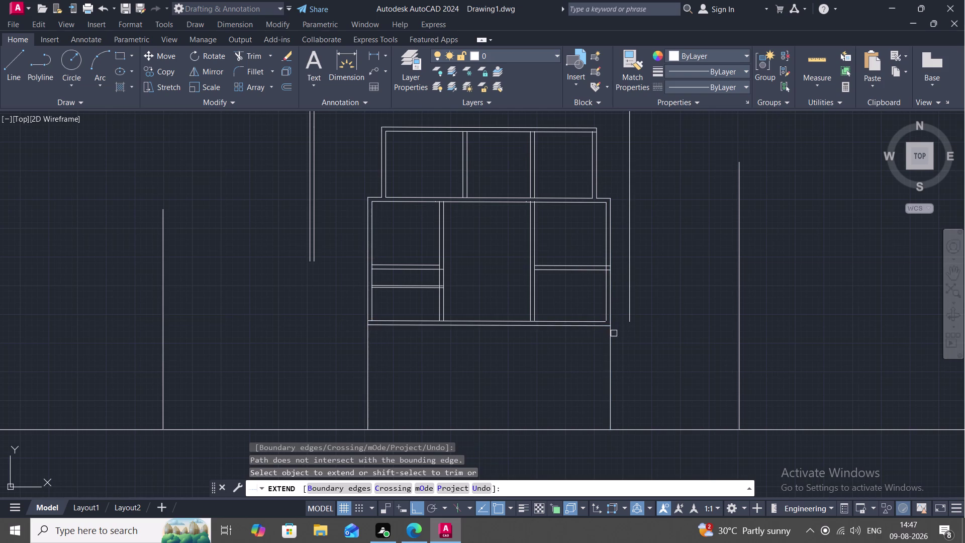
scroll(down, 3)
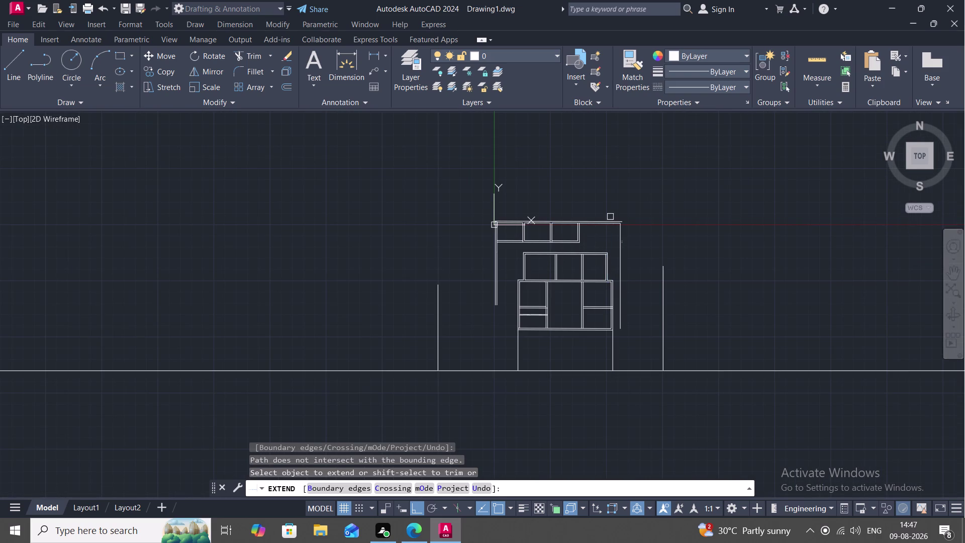
scroll(up, 3)
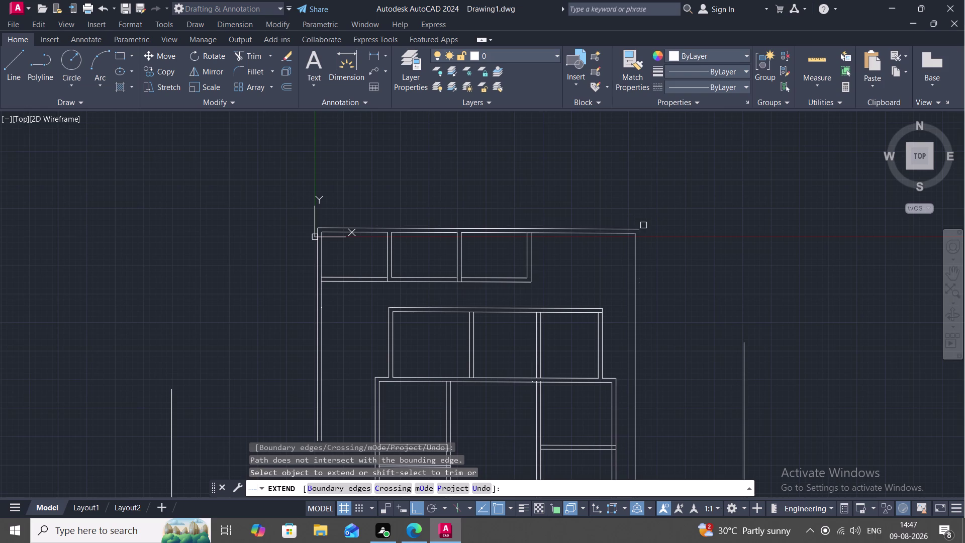
key(Escape)
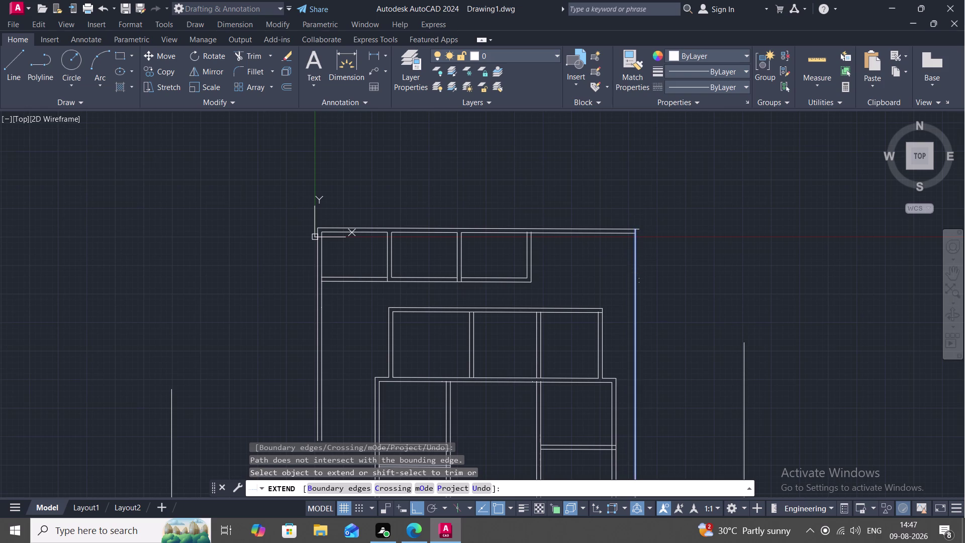
key(space)
key(space)
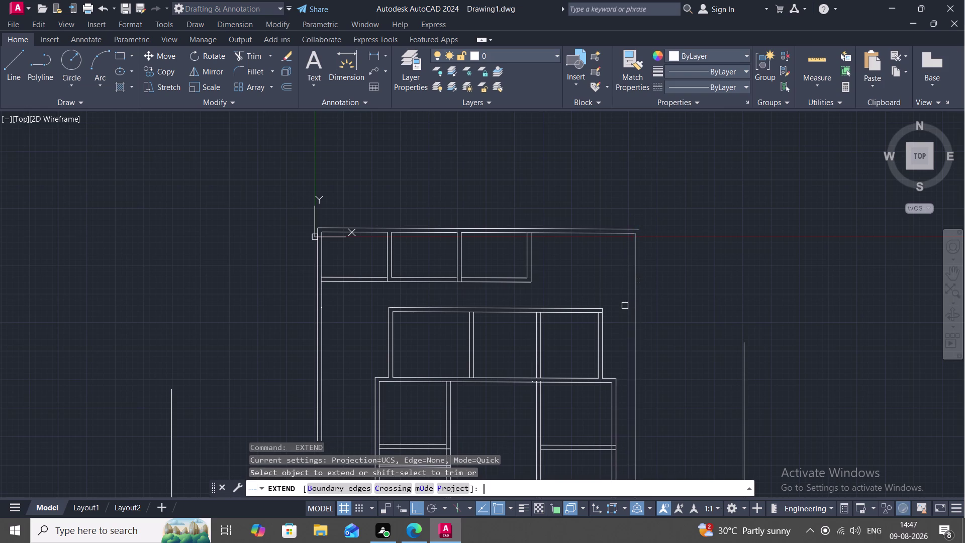
key(Escape)
Offset the upper right wall line 9 inches outward, then pan to the lower plan.
text(O)
key(space)
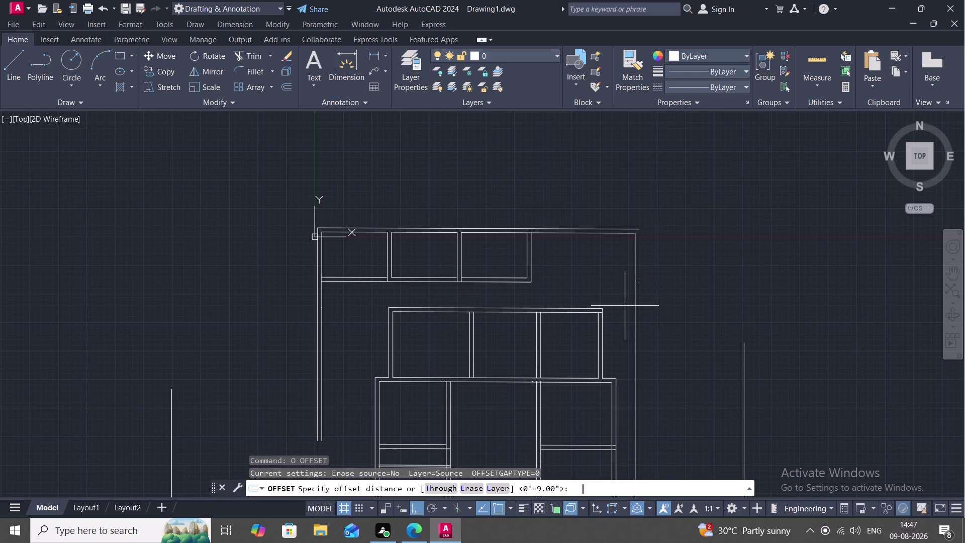
key(space)
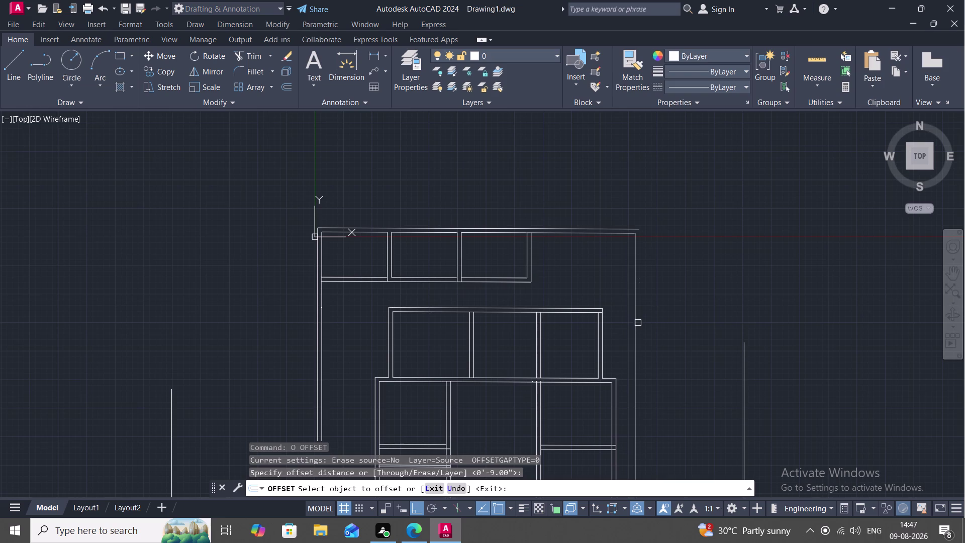
click(639, 323)
click(636, 322)
click(657, 322)
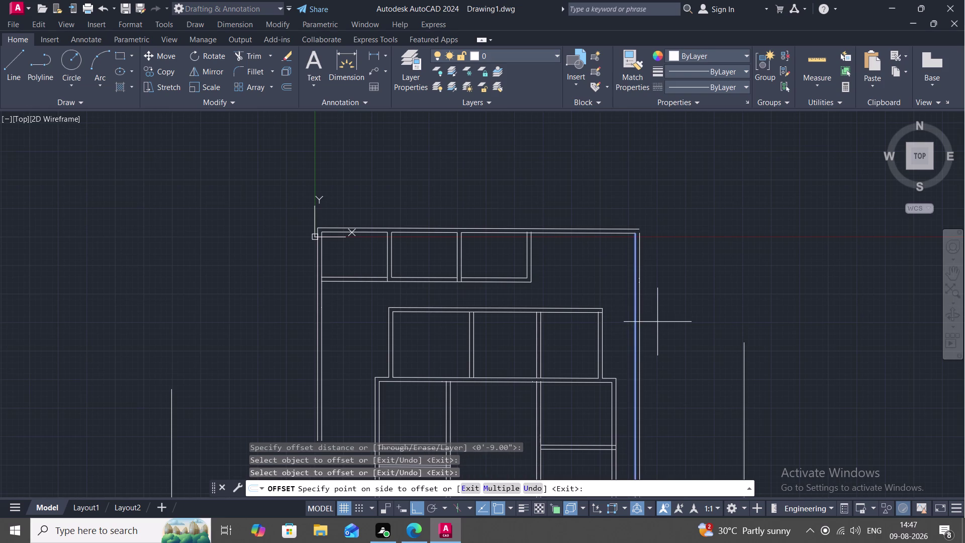
scroll(down, 3)
middle_drag(654, 322, 630, 300)
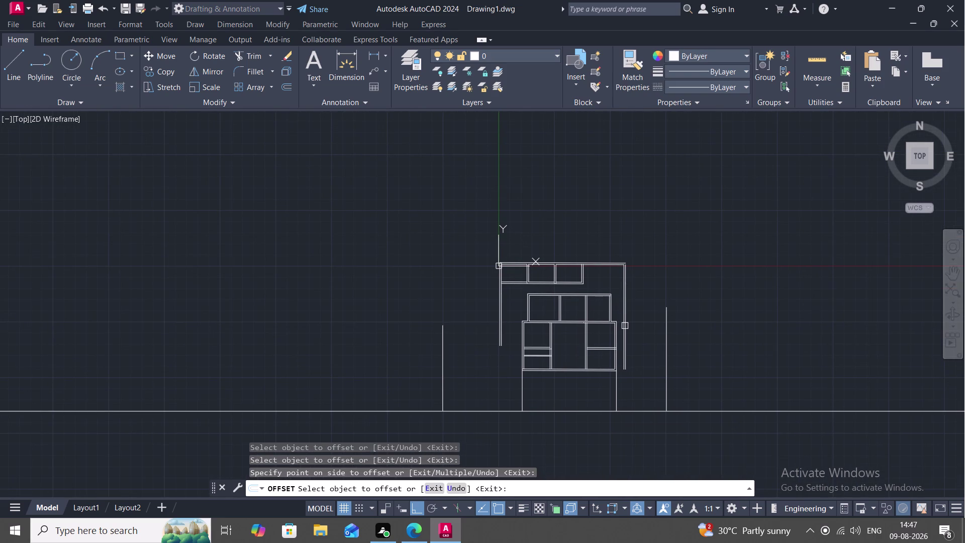
key(Escape)
scroll(up, 3)
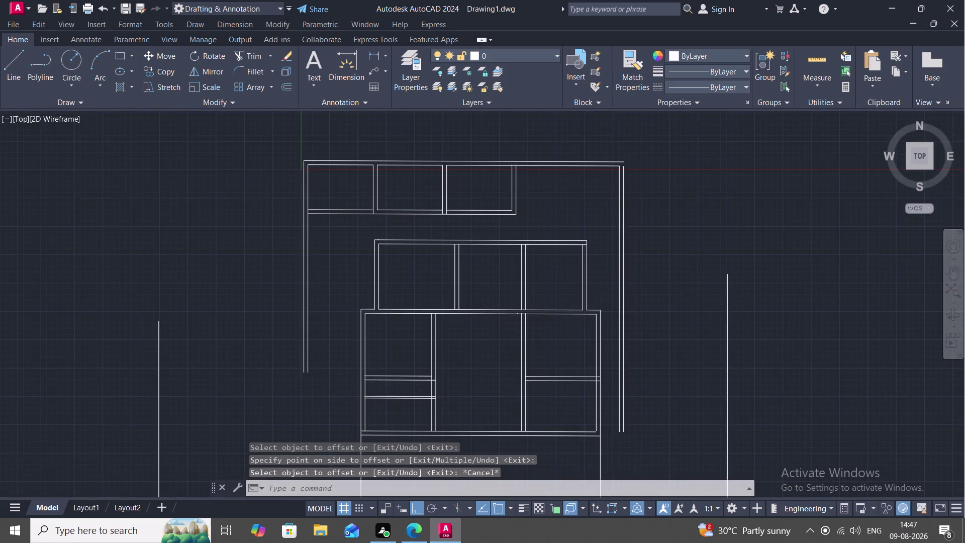
middle_drag(624, 329, 601, 168)
scroll(down, 3)
Try extending the right and left wall lines down to the bottom line, then cancel.
key(e)
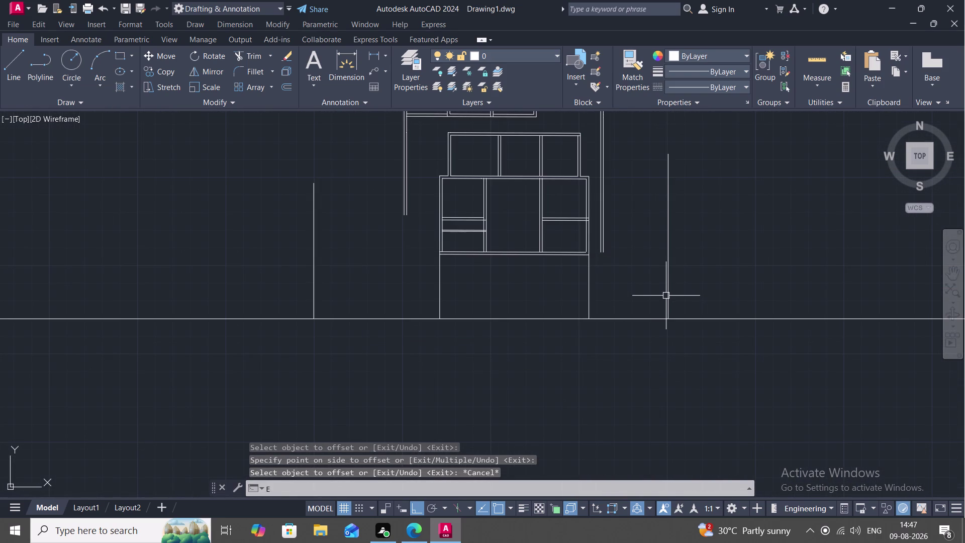
key(x)
key(space)
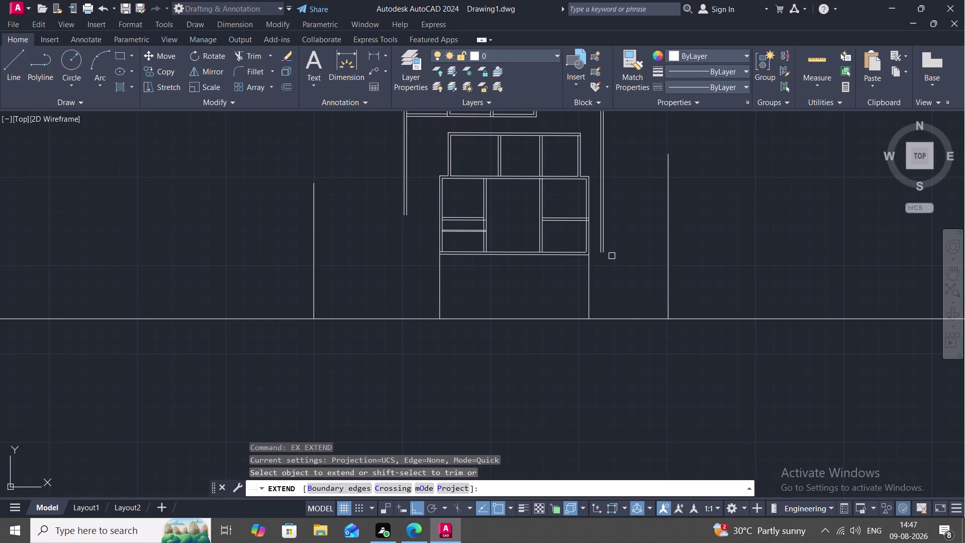
click(606, 234)
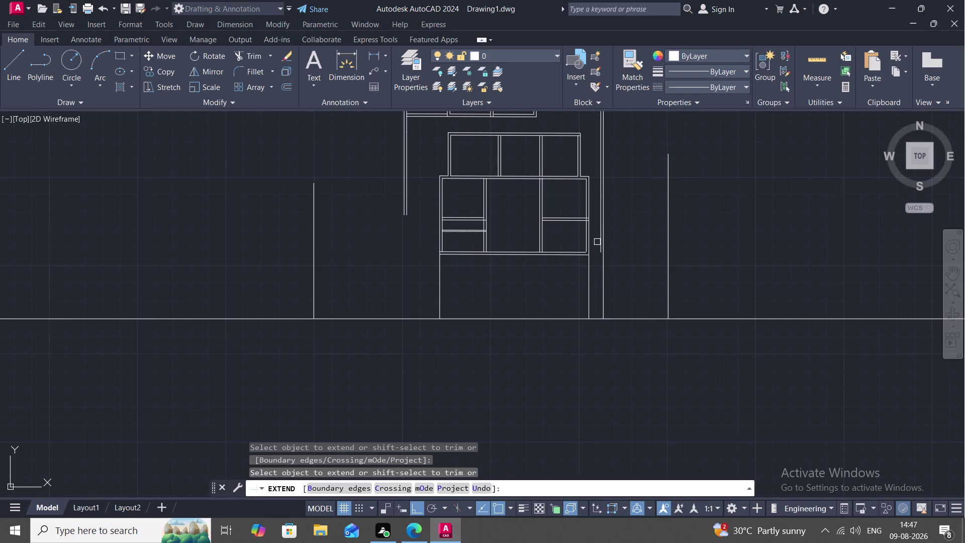
click(600, 247)
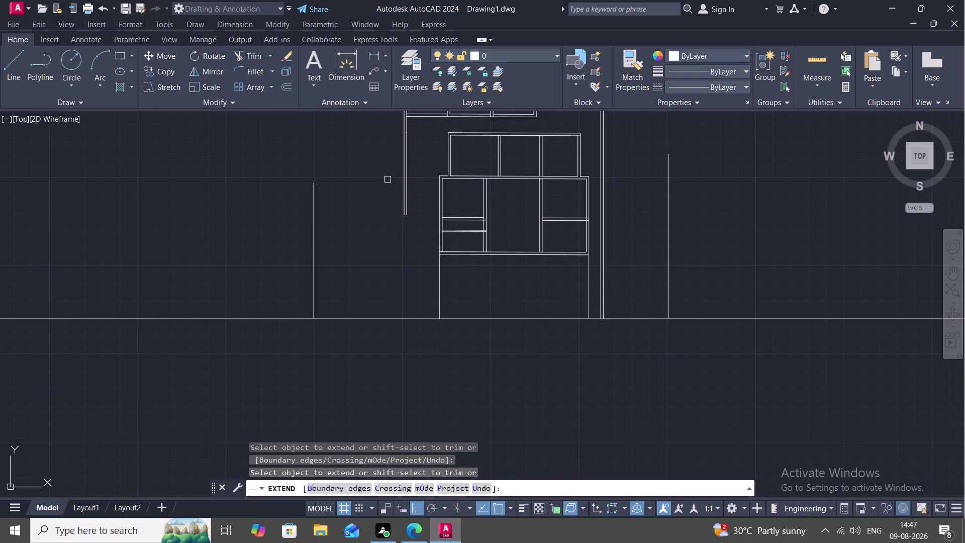
click(402, 196)
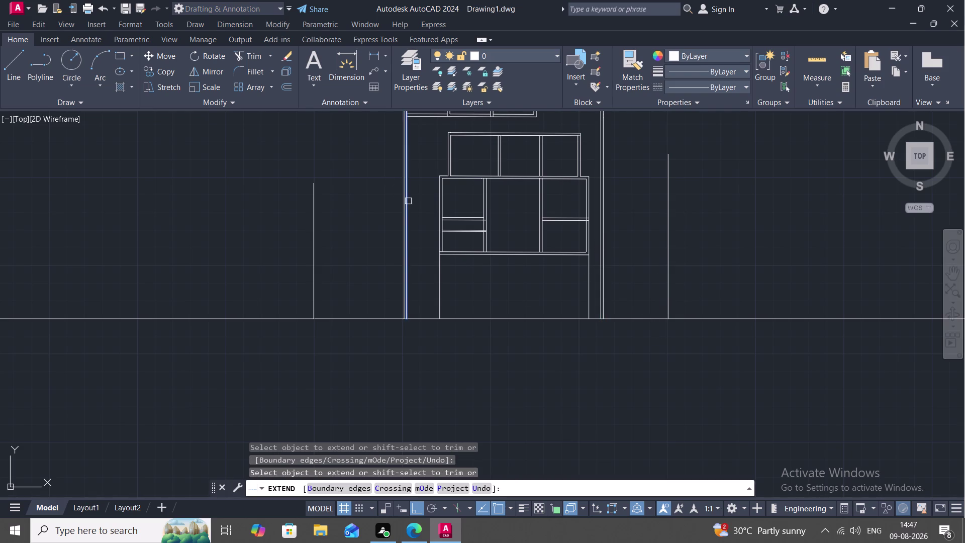
click(408, 201)
scroll(down, 3)
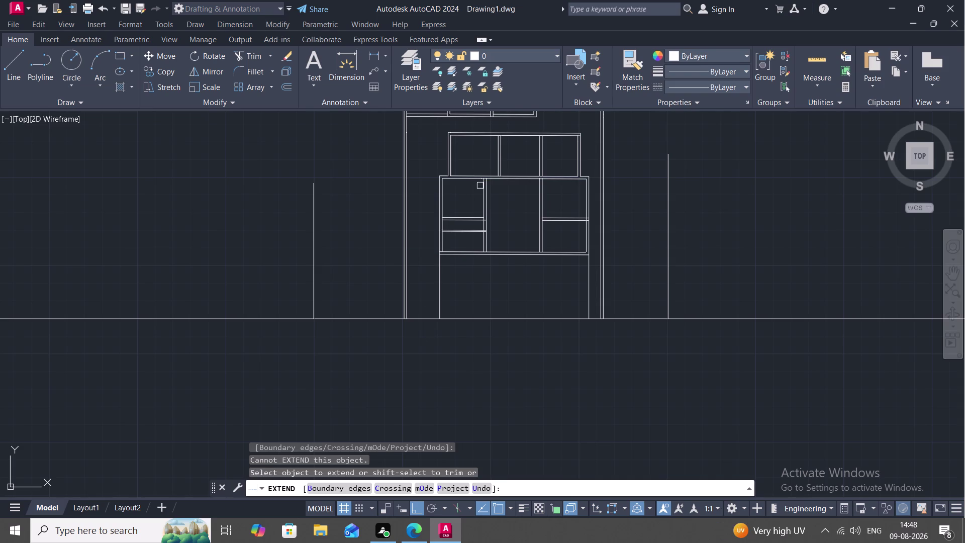
middle_drag(480, 185, 481, 234)
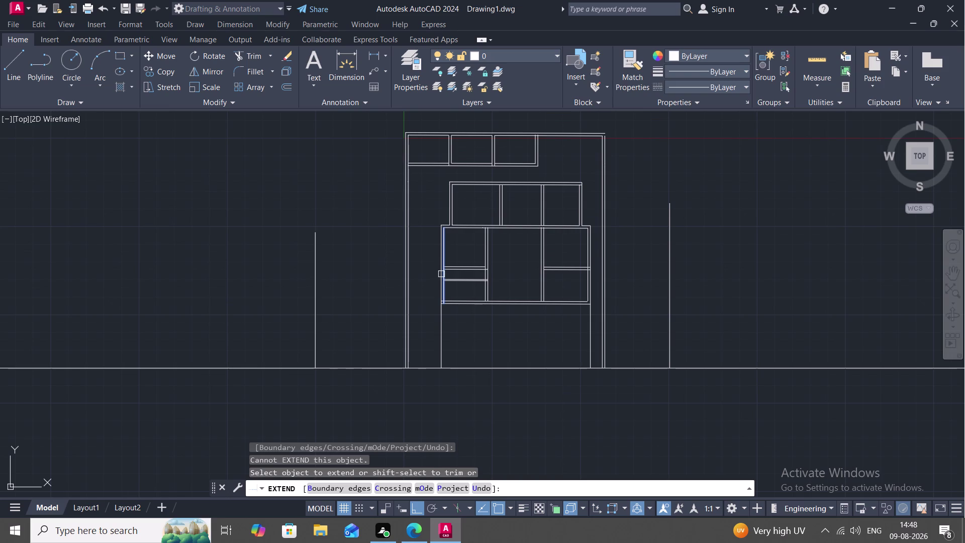
key(Escape)
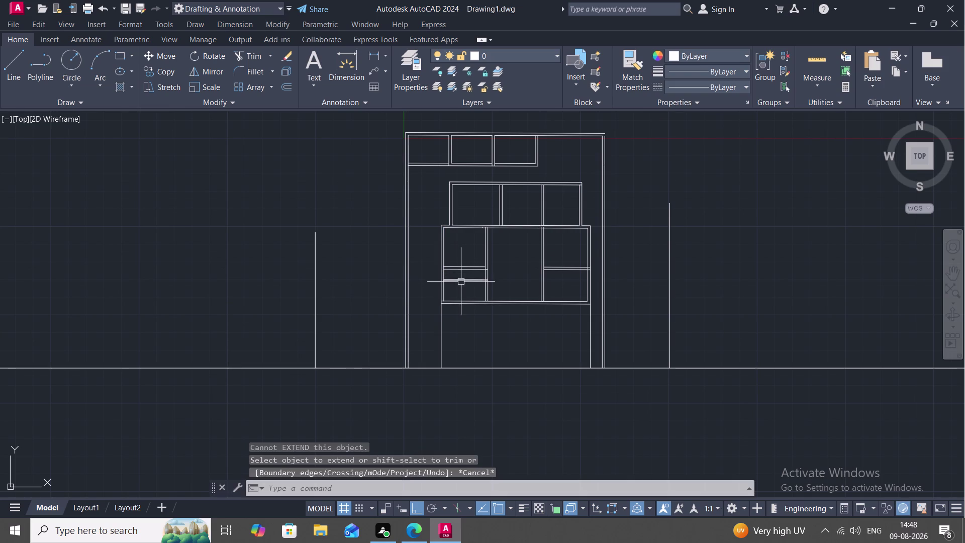
Try extending the left room's partition line, briefly start TRIM, and cancel EXTEND again.
key(space)
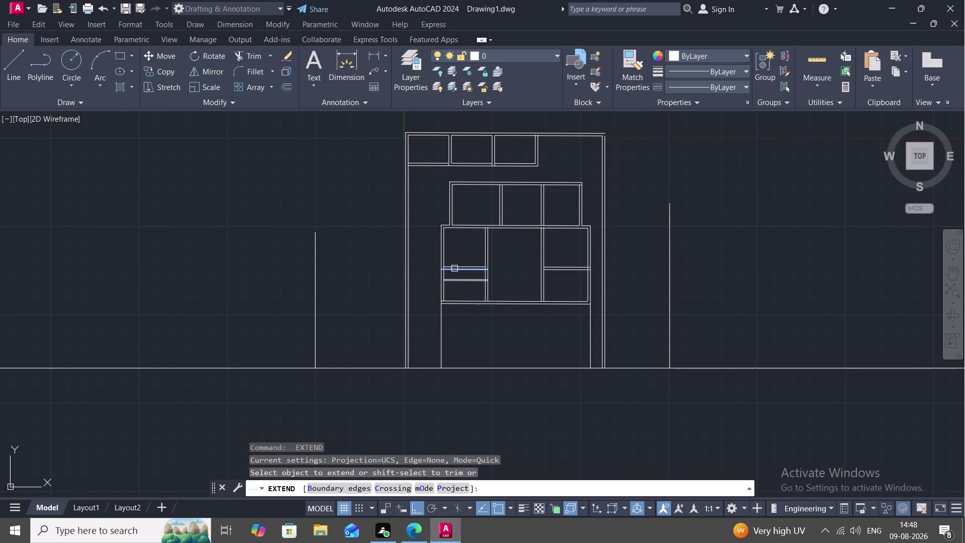
click(454, 268)
text(T)
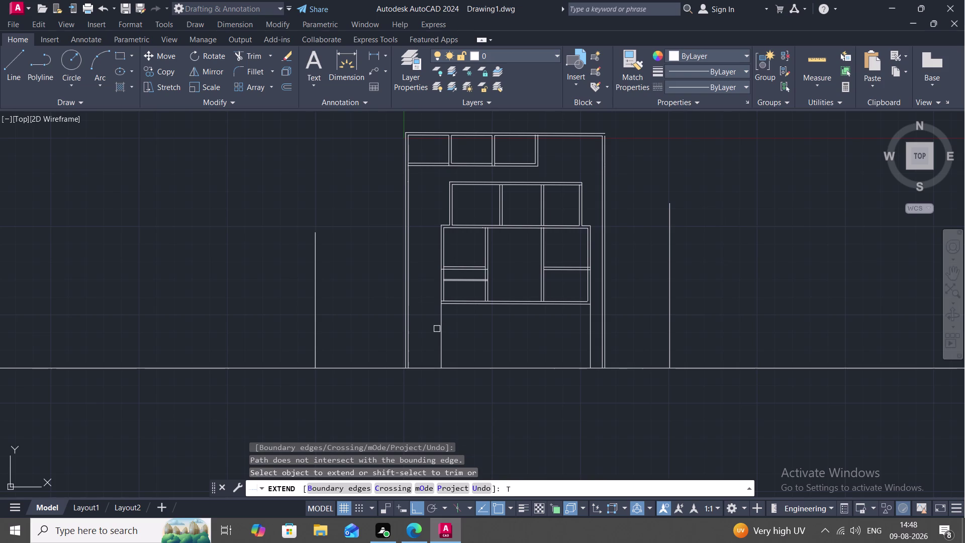
text(R)
key(space)
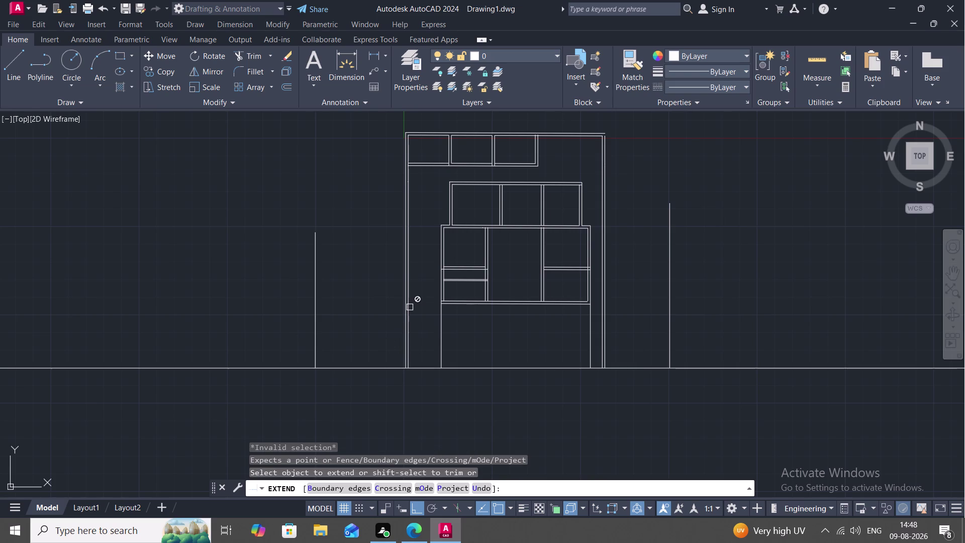
key(Escape)
text(EX)
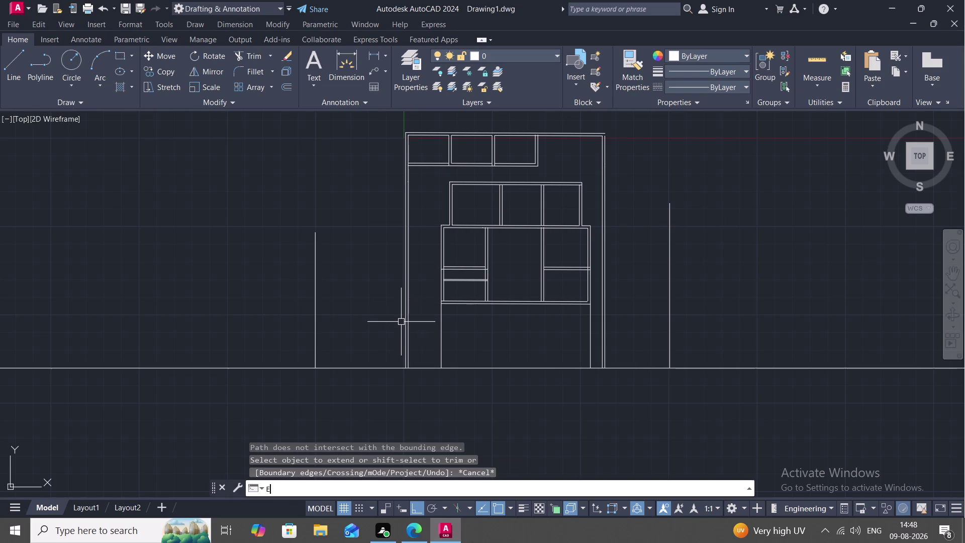
key(space)
scroll(up, 3)
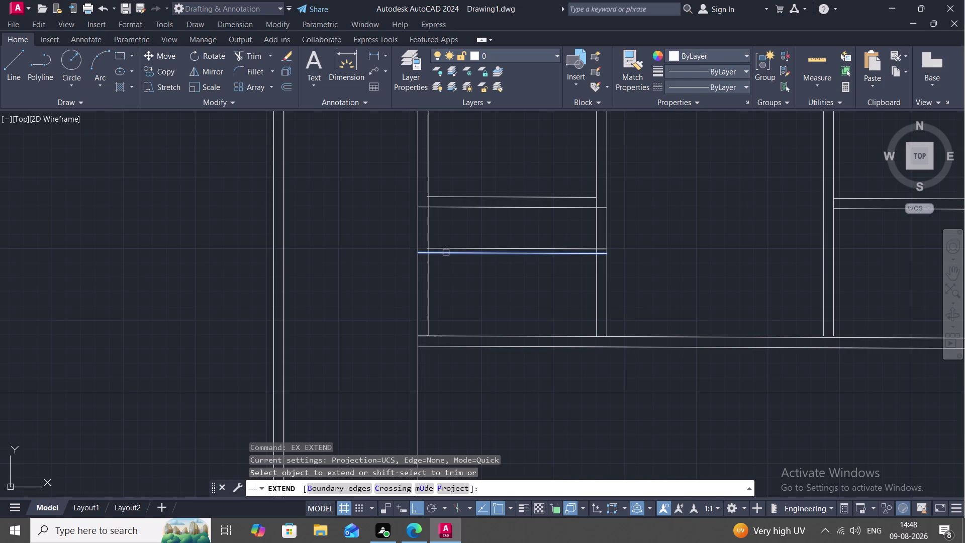
key(Escape)
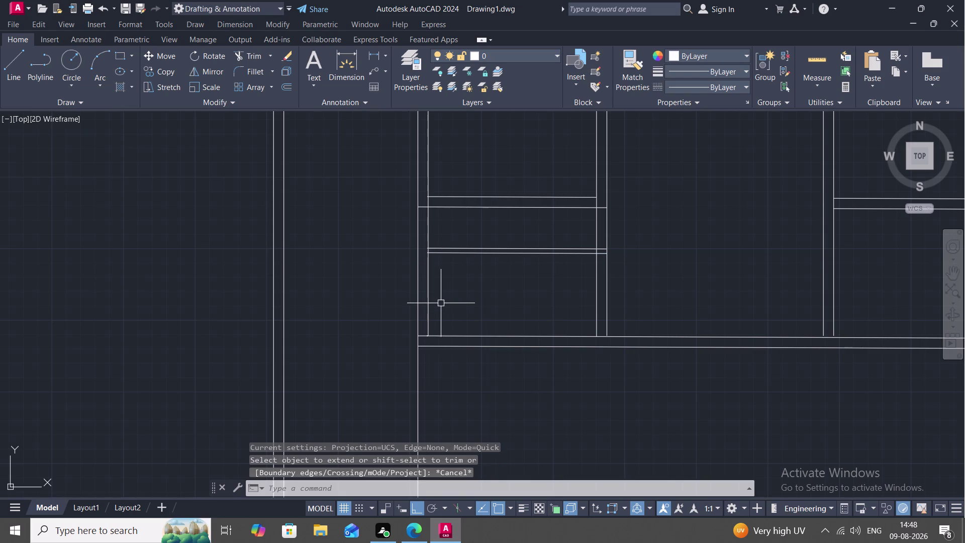
Trim the three stray wall segments beside, above and below the lower-left room's partition.
key(t)
text(R)
key(space)
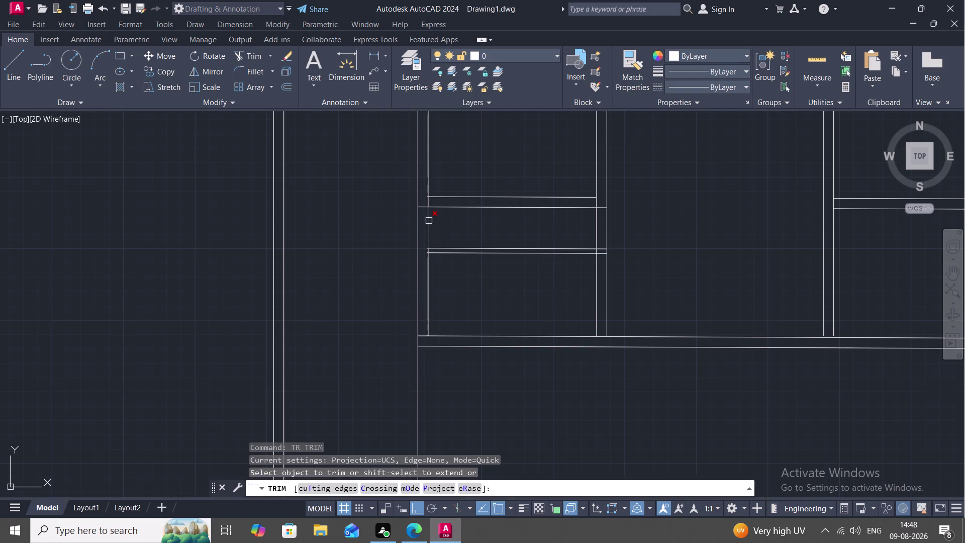
click(429, 220)
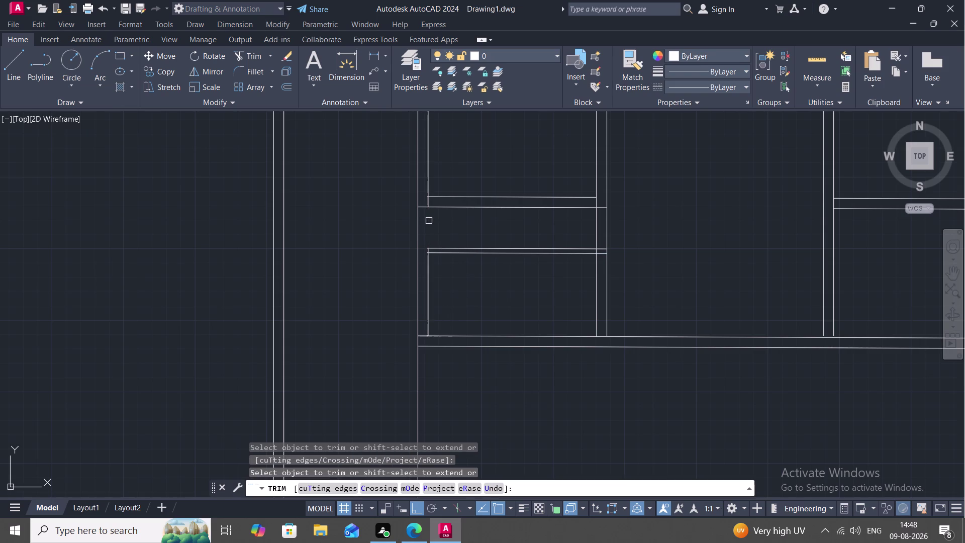
scroll(up, 3)
click(421, 194)
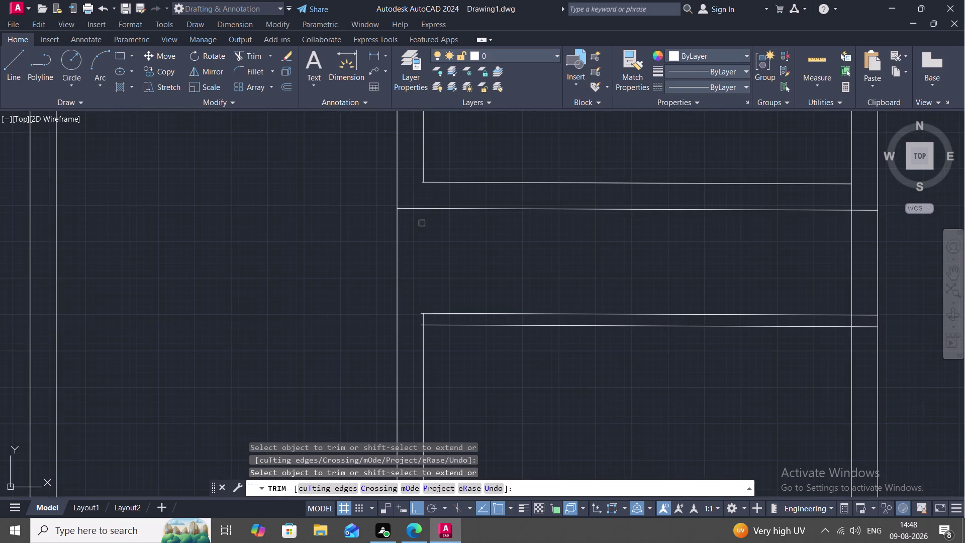
scroll(down, 3)
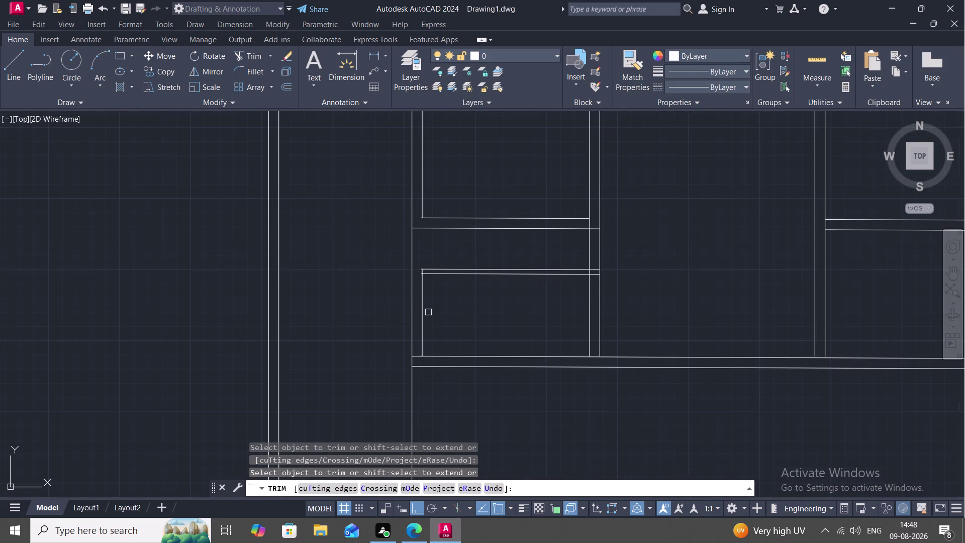
click(420, 309)
key(Escape)
text(O)
key(space)
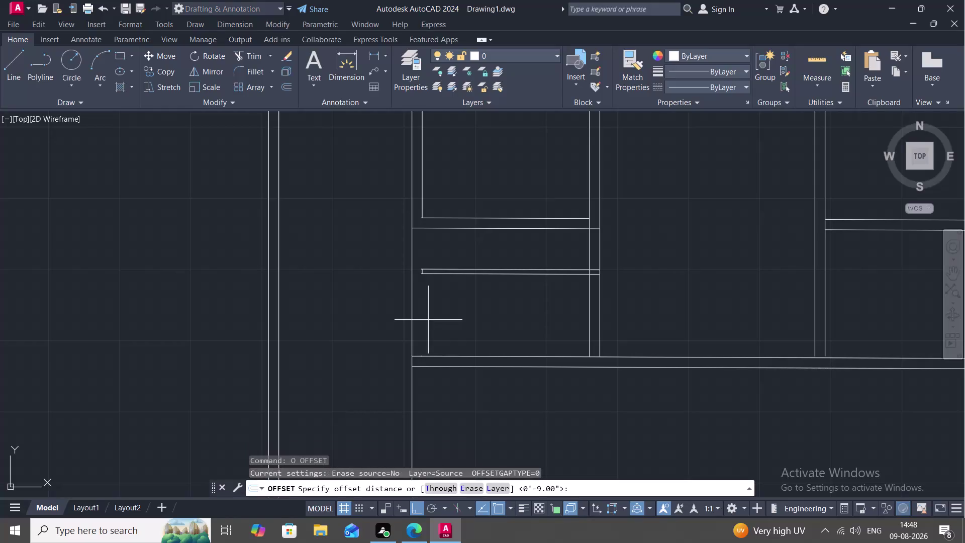
Offset the lower-left room's wall line 2'6" inward to create a parallel partition line.
key(2)
key(apostrophe)
key(6)
text(")
key(space)
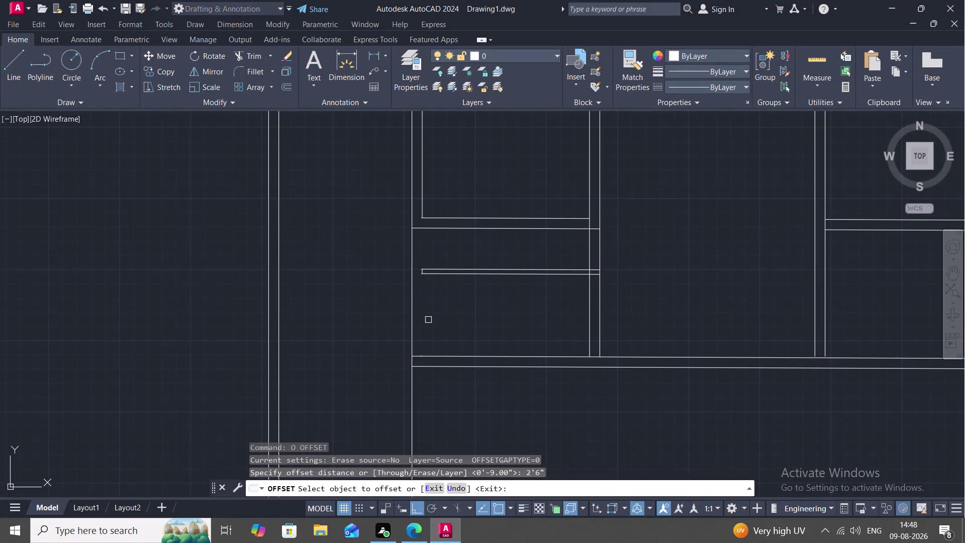
click(412, 332)
click(496, 329)
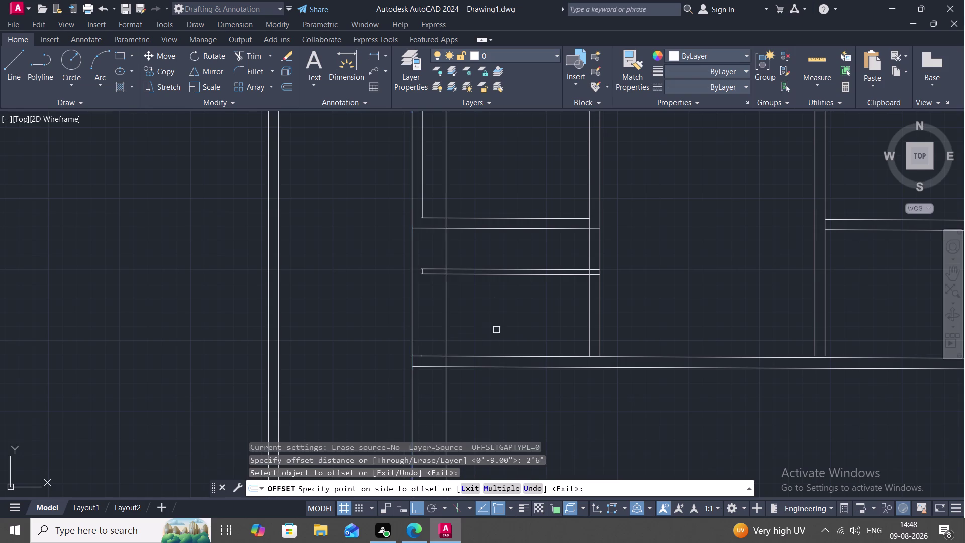
scroll(down, 3)
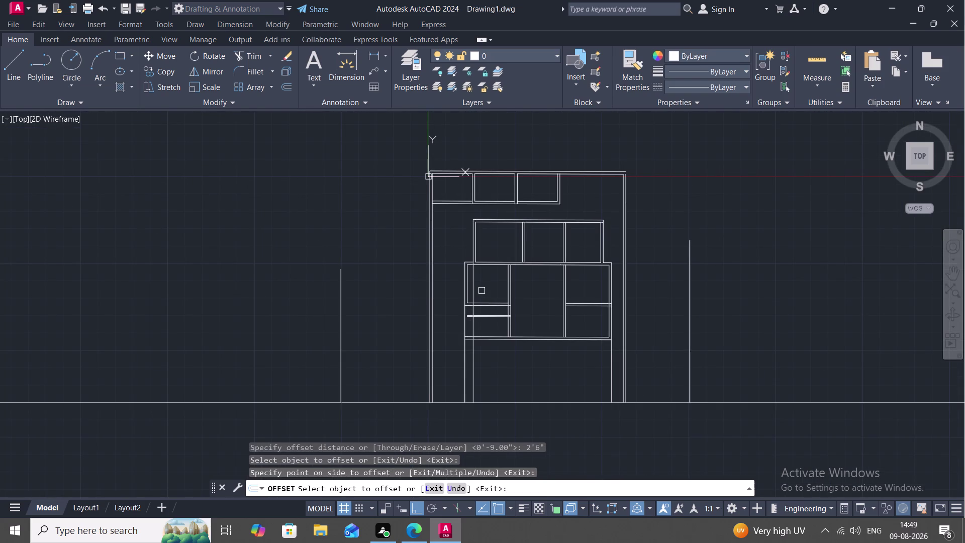
text(TR)
key(space)
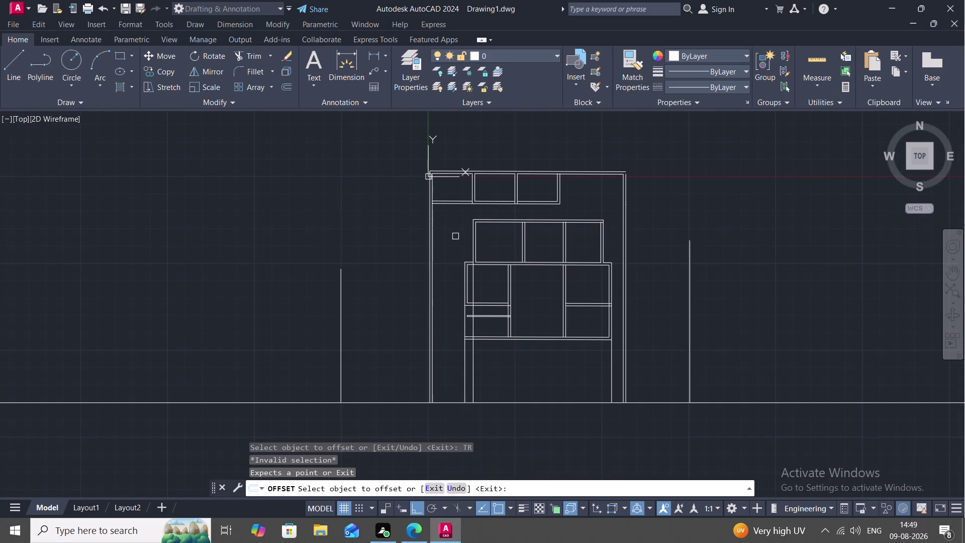
key(Escape)
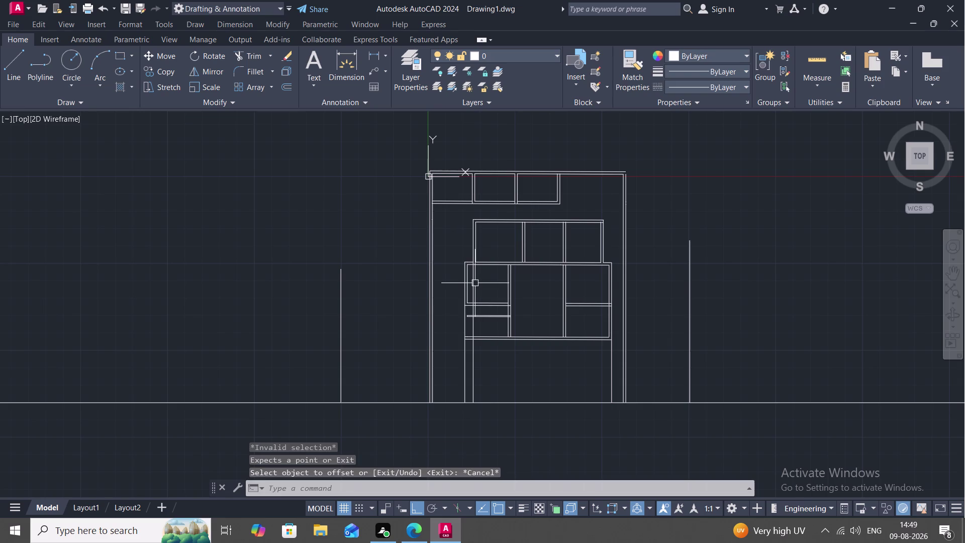
text(TR)
key(space)
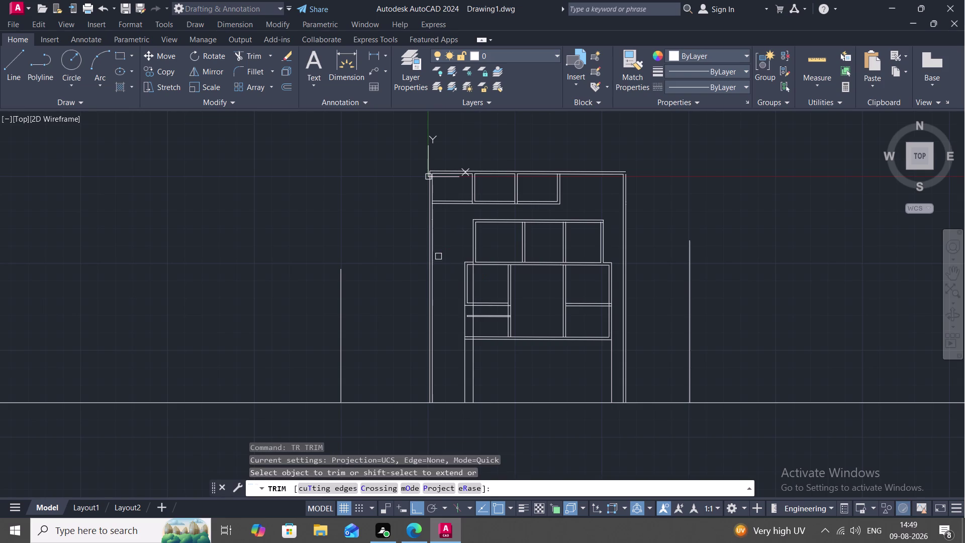
Trim the excess line and an overhanging line end near the left room.
click(475, 289)
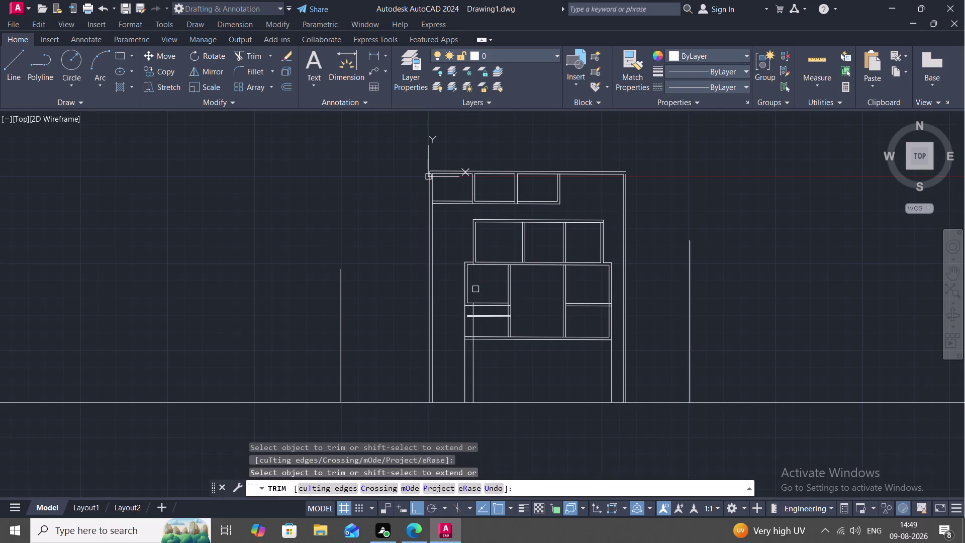
scroll(up, 3)
scroll(up, 3)
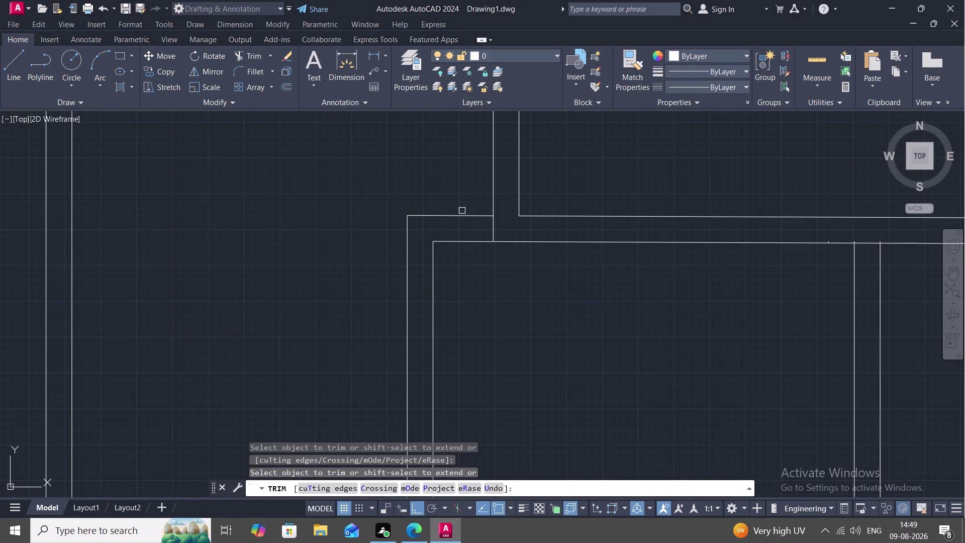
click(491, 229)
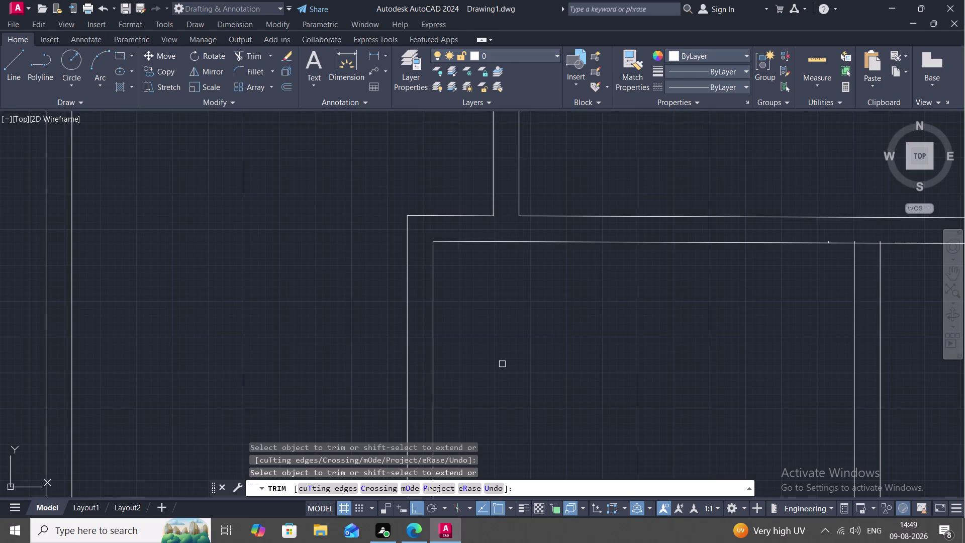
scroll(down, 3)
middle_drag(483, 370, 343, 0)
middle_drag(368, 191, 439, 456)
Trim two stray line segments and the line end at the wall corner.
click(429, 370)
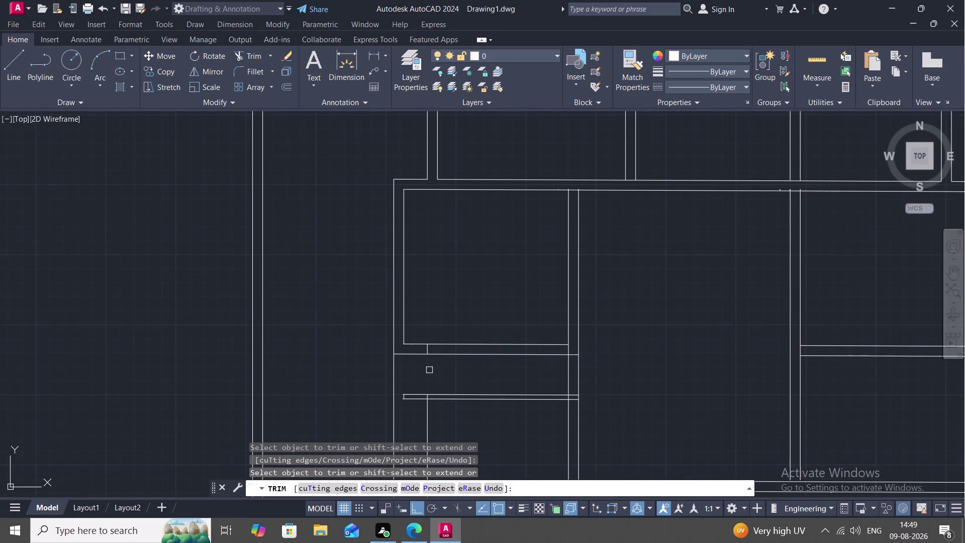
scroll(up, 3)
click(417, 292)
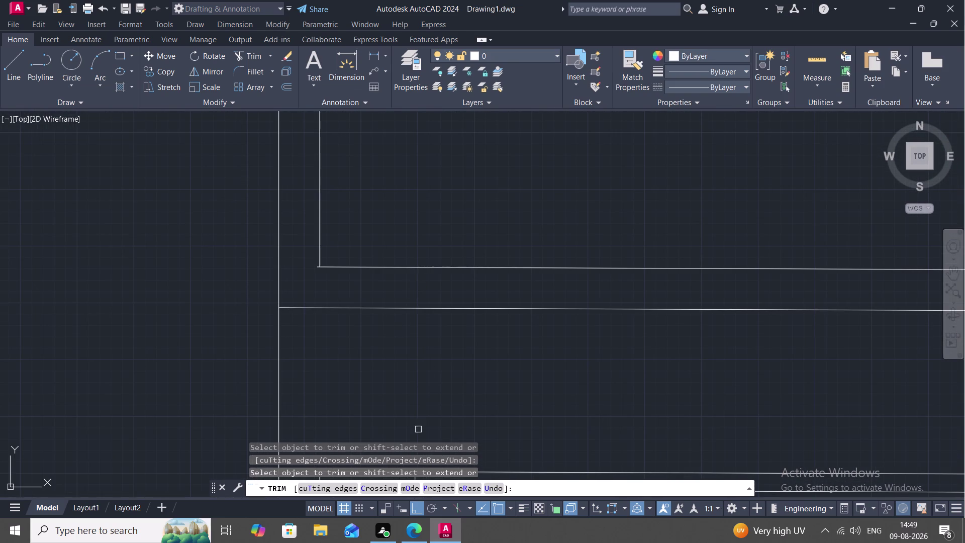
scroll(down, 3)
middle_drag(394, 414, 345, 175)
scroll(up, 3)
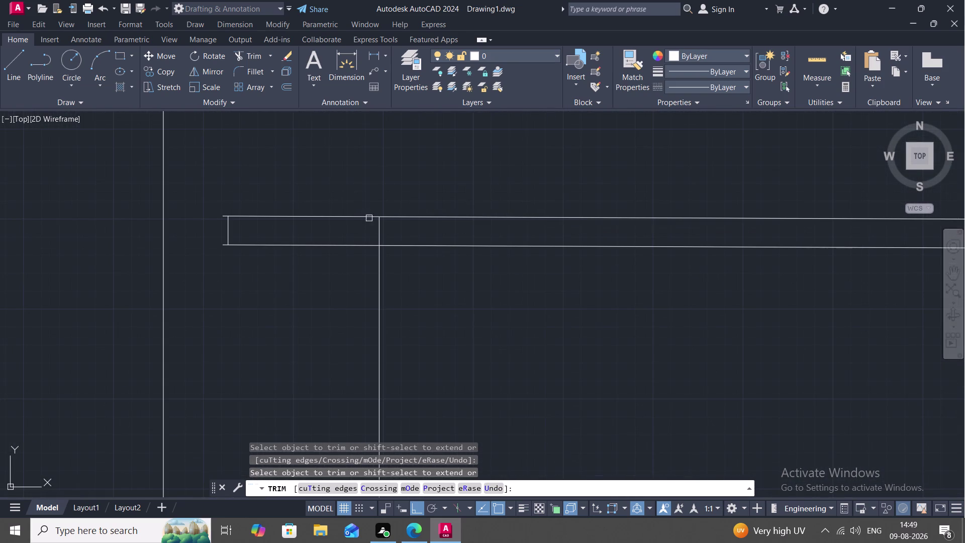
click(379, 235)
scroll(down, 3)
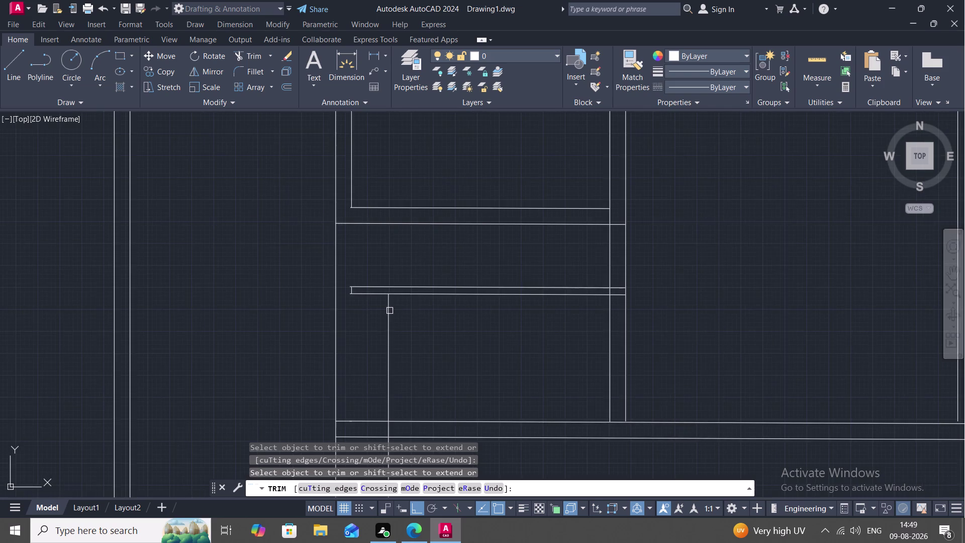
Trim the new partition so only its part below the cross wall remains.
middle_drag(389, 310, 375, 194)
click(376, 225)
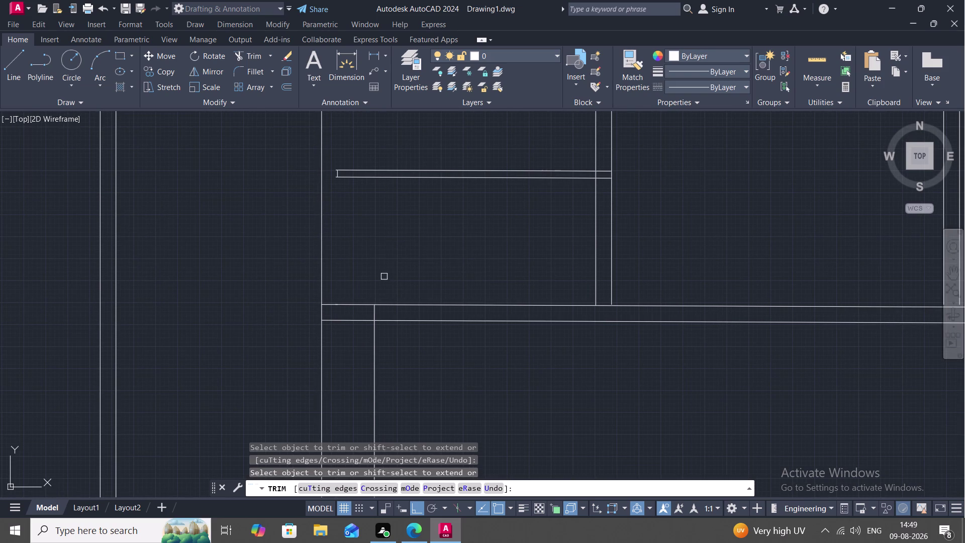
click(372, 312)
scroll(down, 3)
middle_drag(415, 300, 421, 257)
scroll(down, 3)
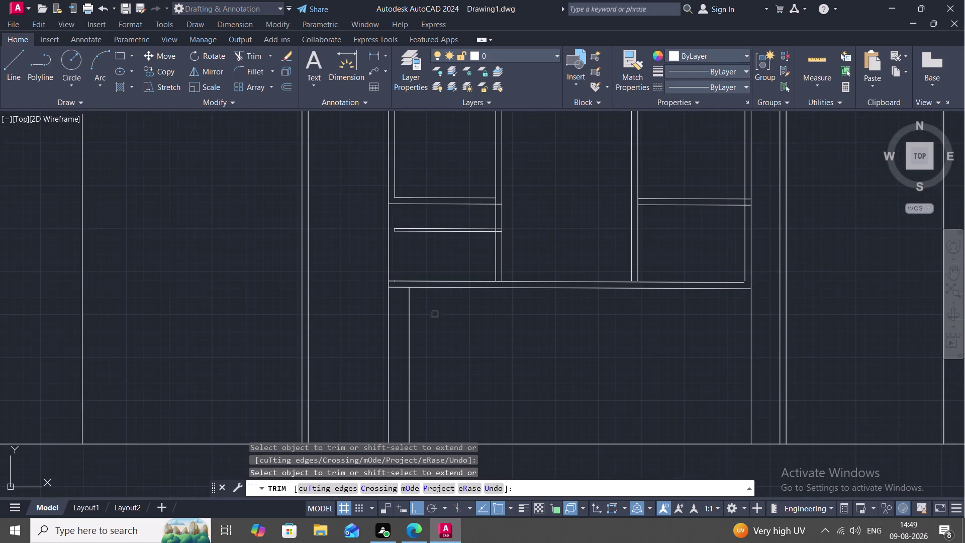
key(e)
key(c)
key(Escape)
text(E)
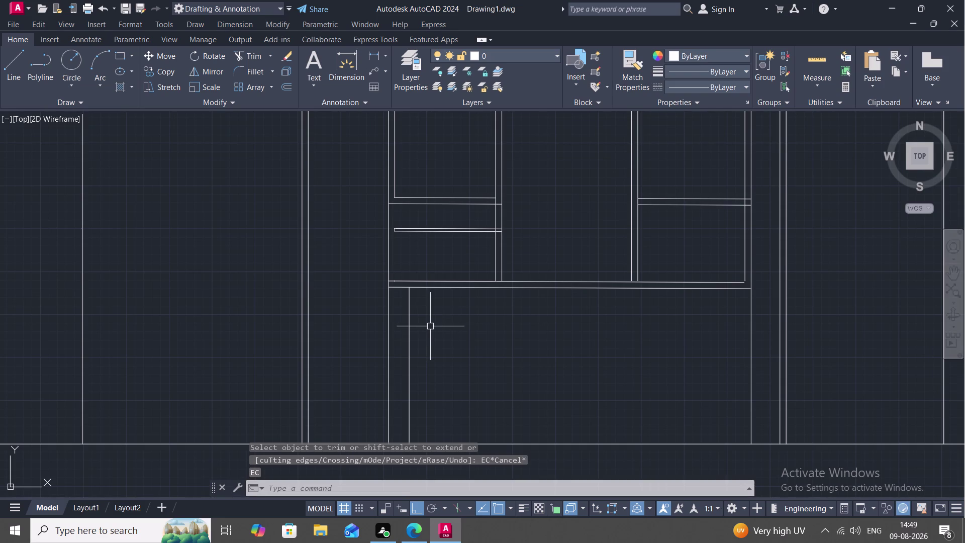
Extend the 2'6" partition line up to the short horizontal partition above it.
text(X)
key(space)
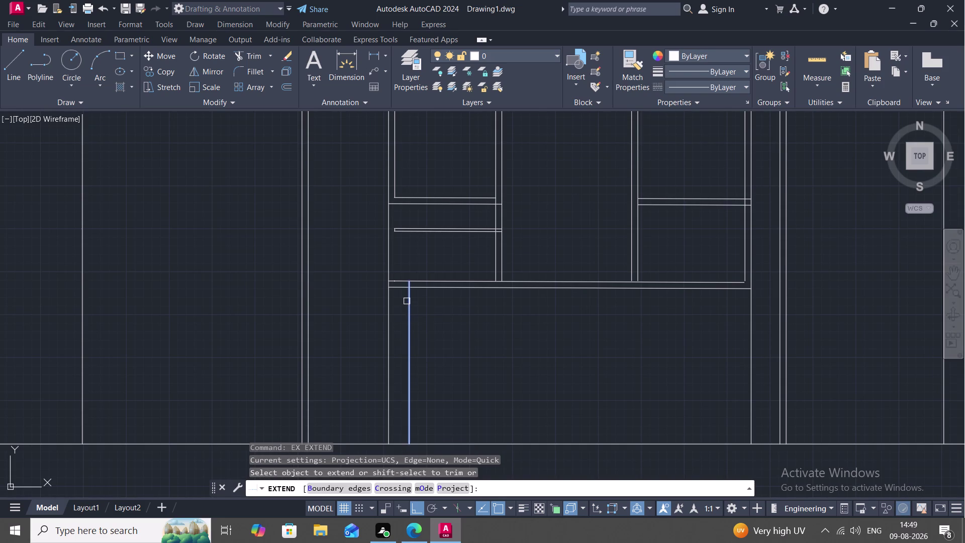
click(407, 302)
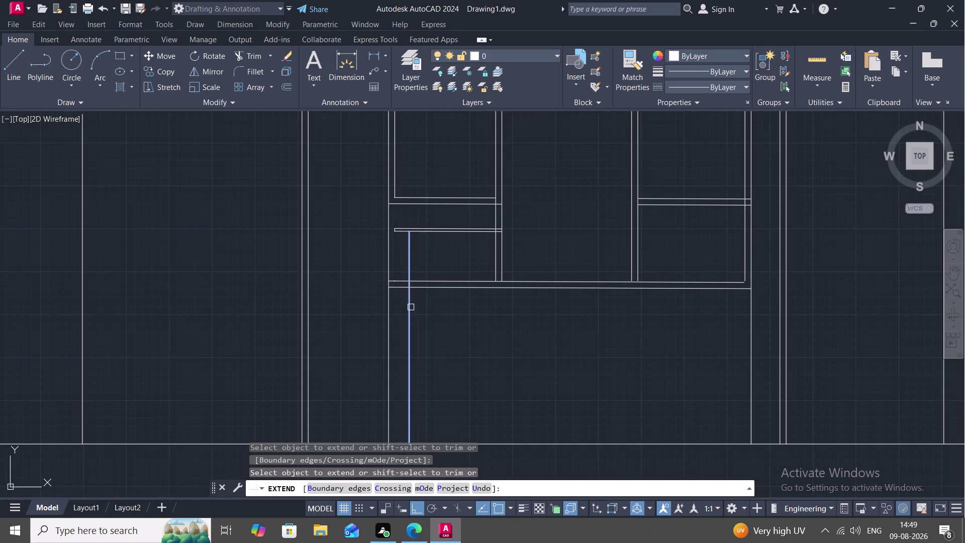
click(411, 307)
click(408, 268)
key(Escape)
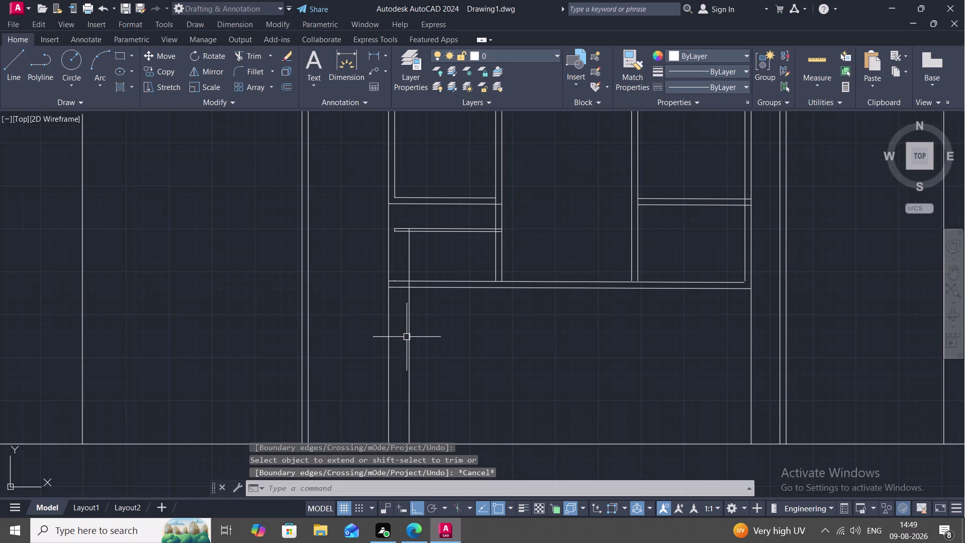
key(t)
key(r)
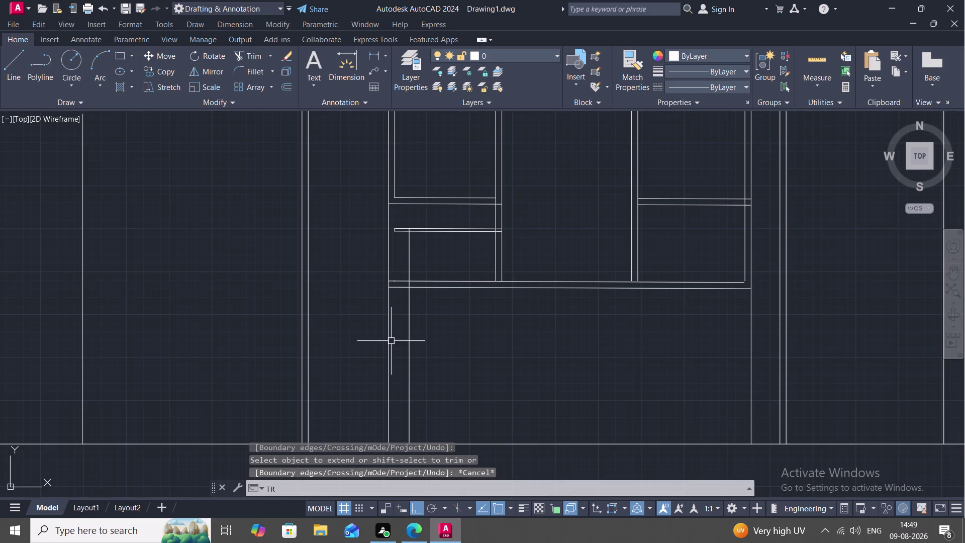
key(space)
Fence-trim the short horizontal partition's overhang left of the new 2'6" line.
click(400, 232)
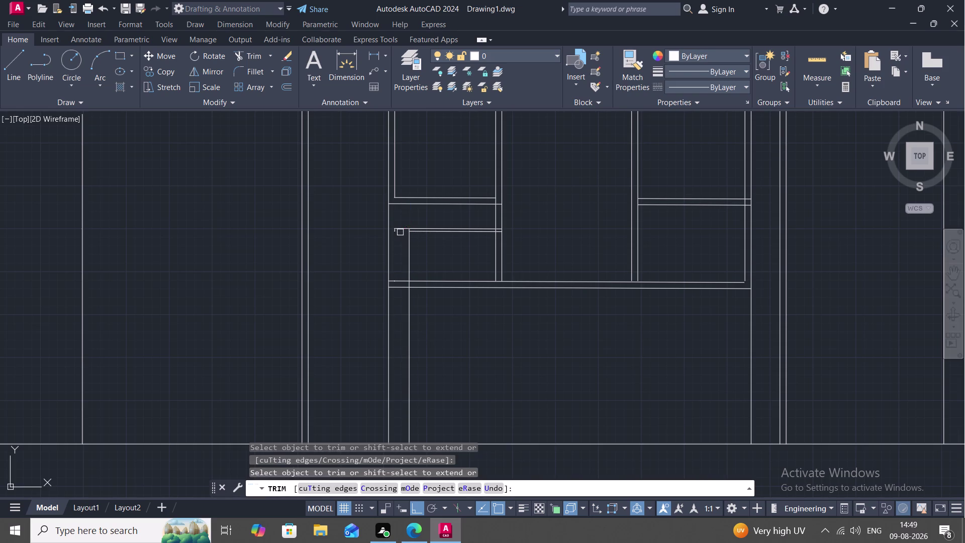
click(397, 231)
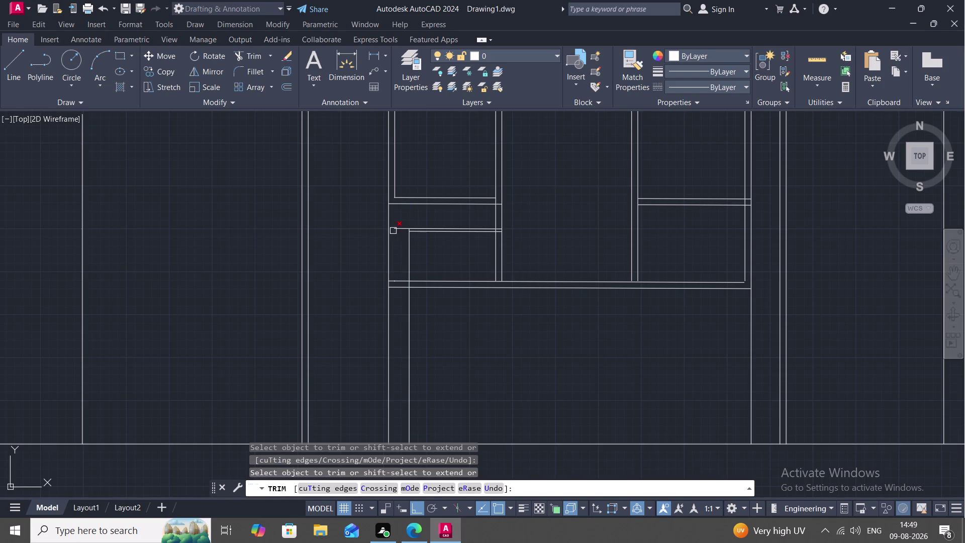
click(395, 236)
click(397, 226)
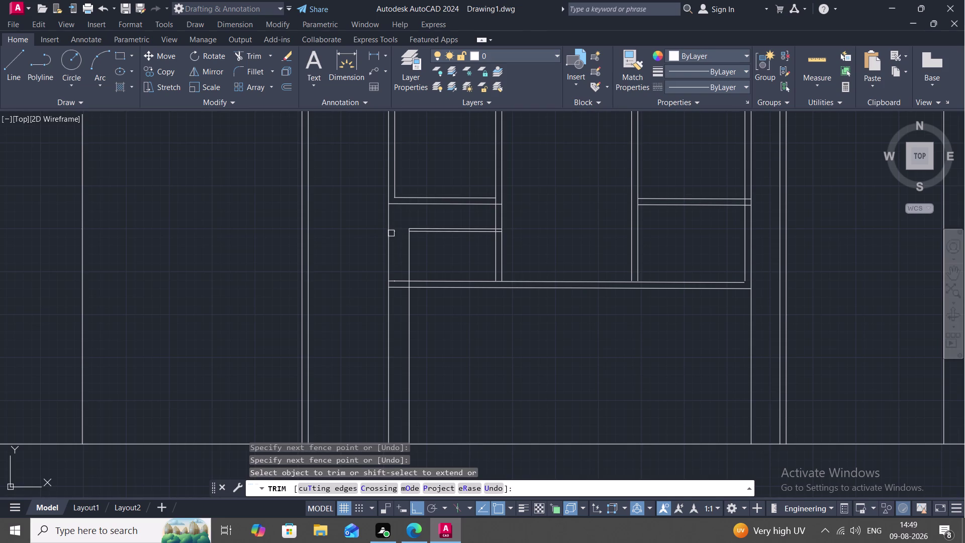
scroll(up, 3)
click(395, 226)
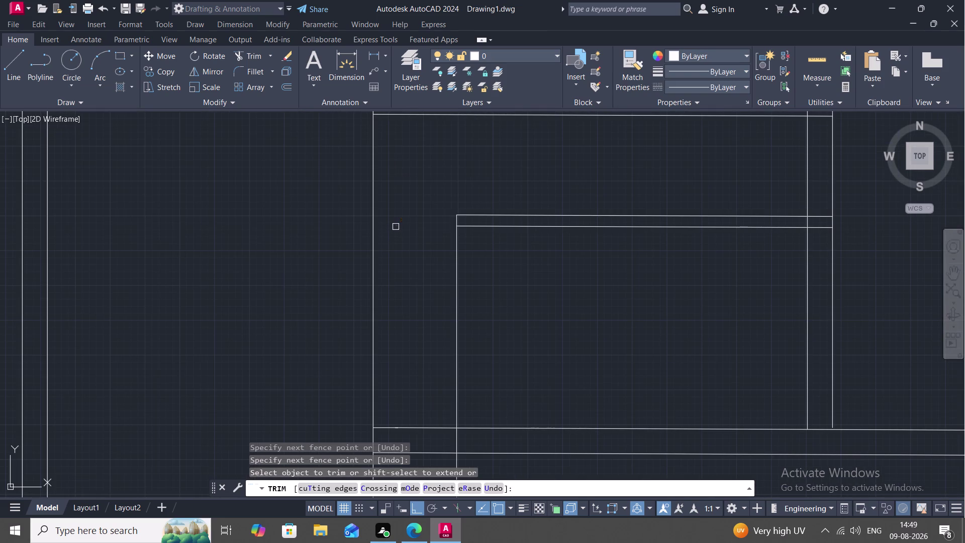
scroll(down, 3)
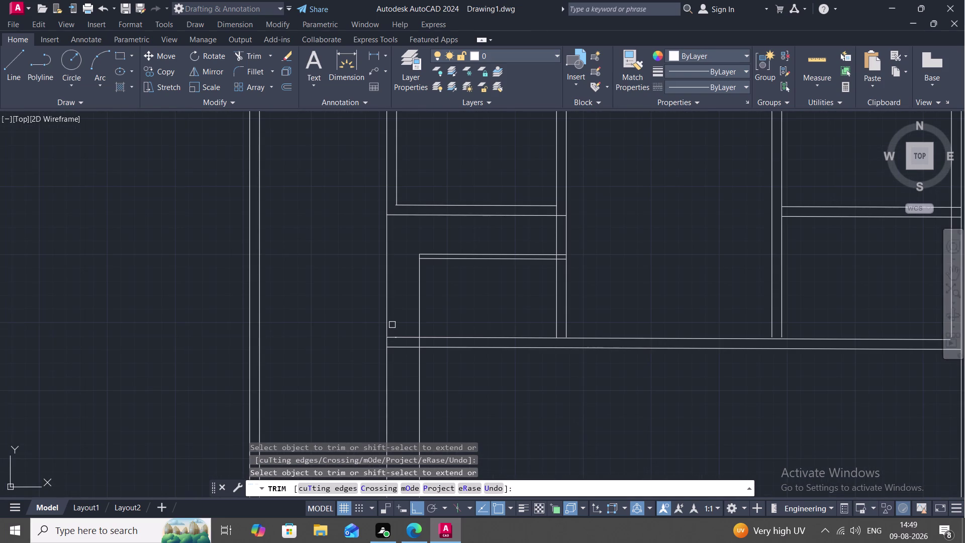
key(Escape)
text(O)
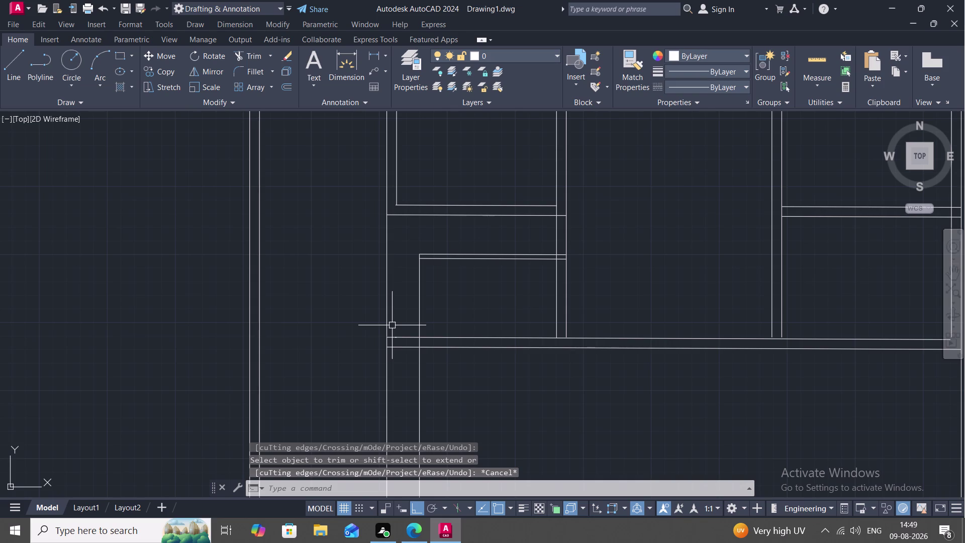
key(space)
key(9)
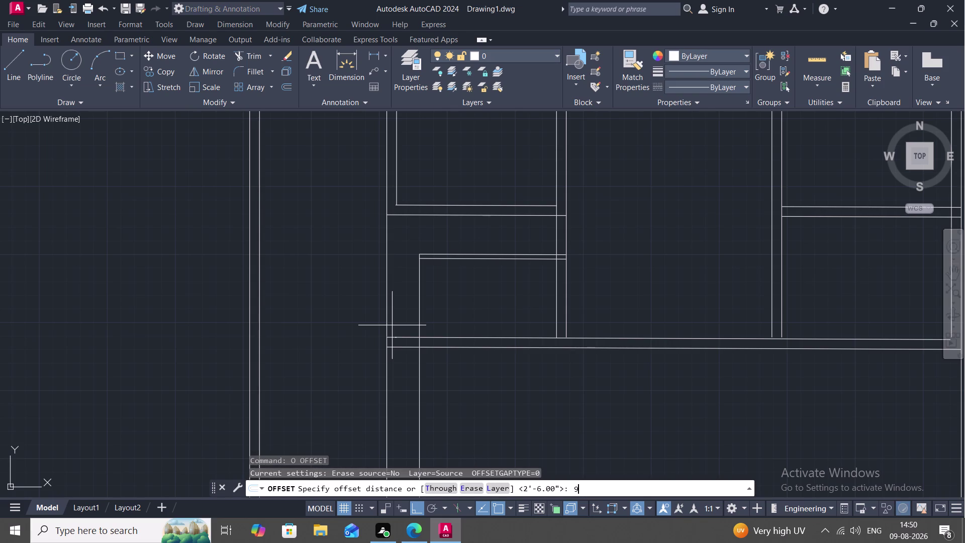
Offset the partition line 9" to its inner side to make a double-line wall.
text(")
key(space)
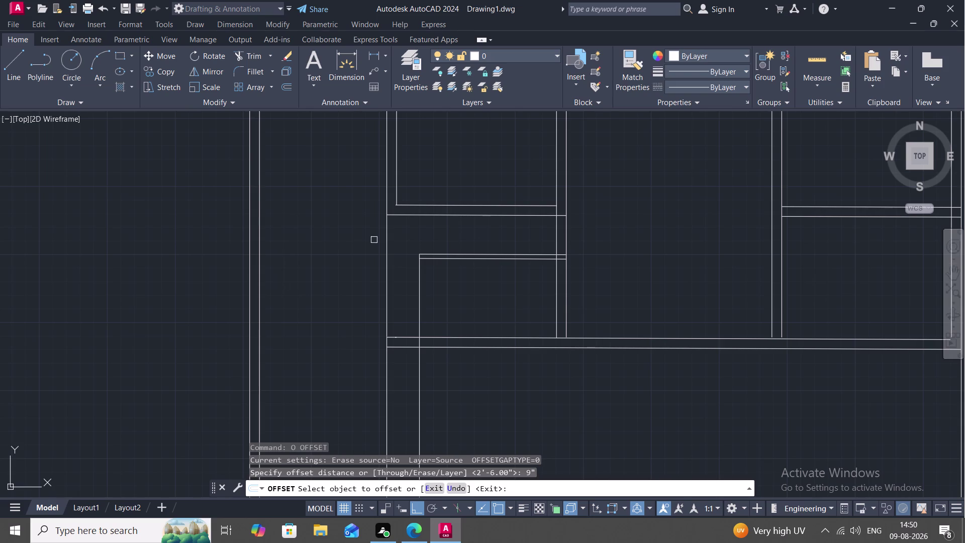
click(420, 292)
click(437, 293)
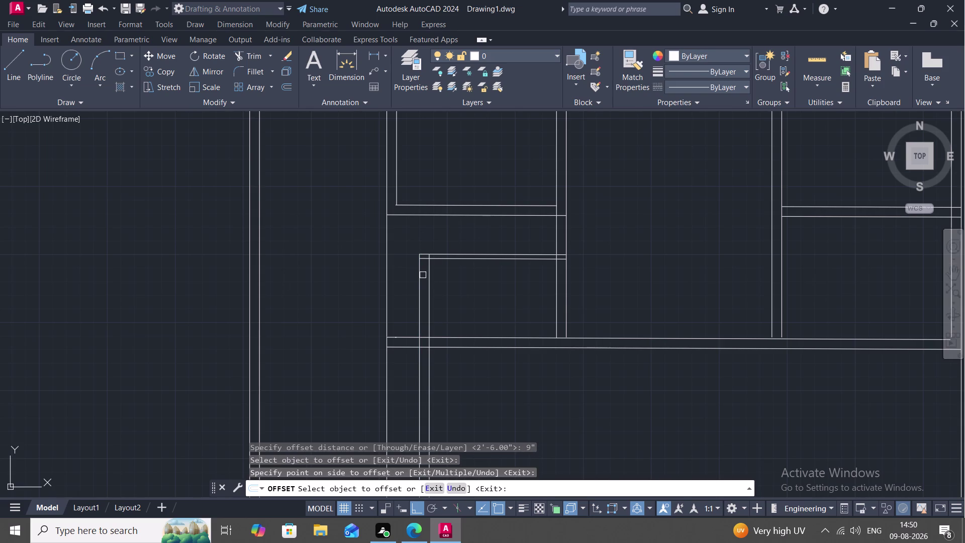
scroll(up, 3)
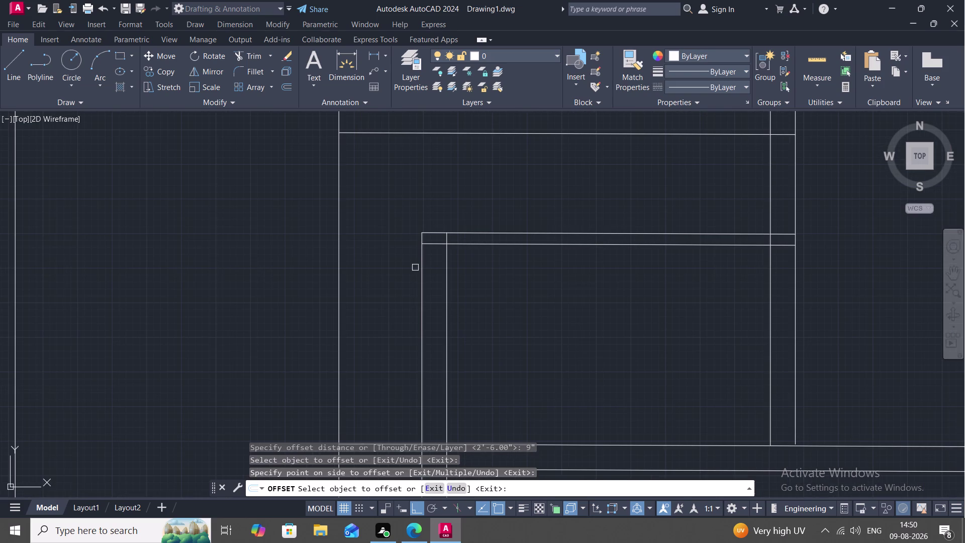
text(TR)
key(space)
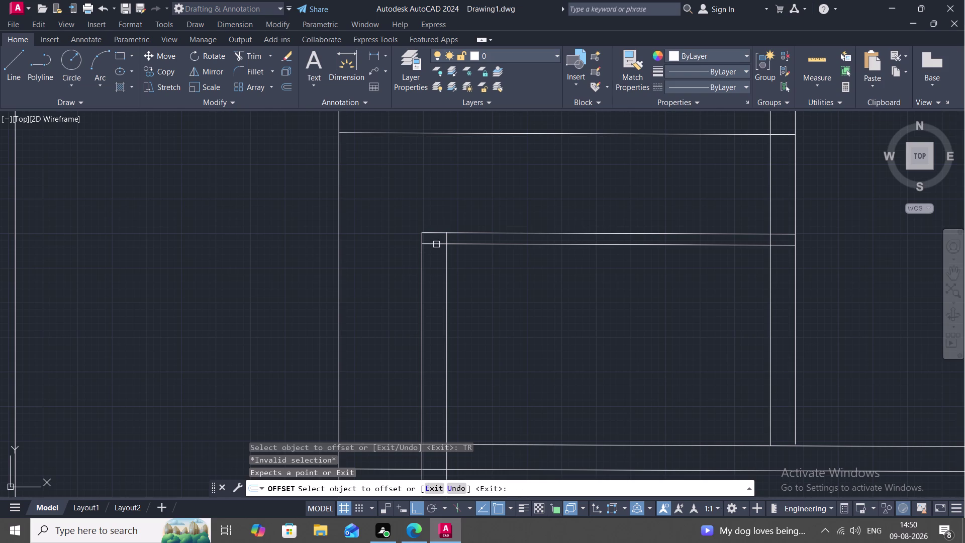
key(Escape)
Trim the overlapping line ends at the partition's inner corner.
key(t)
key(r)
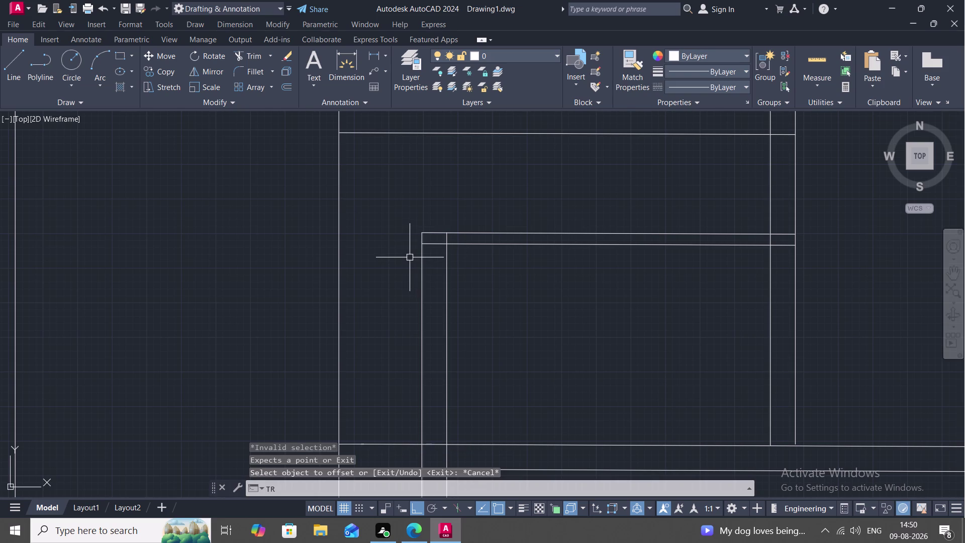
key(space)
click(432, 246)
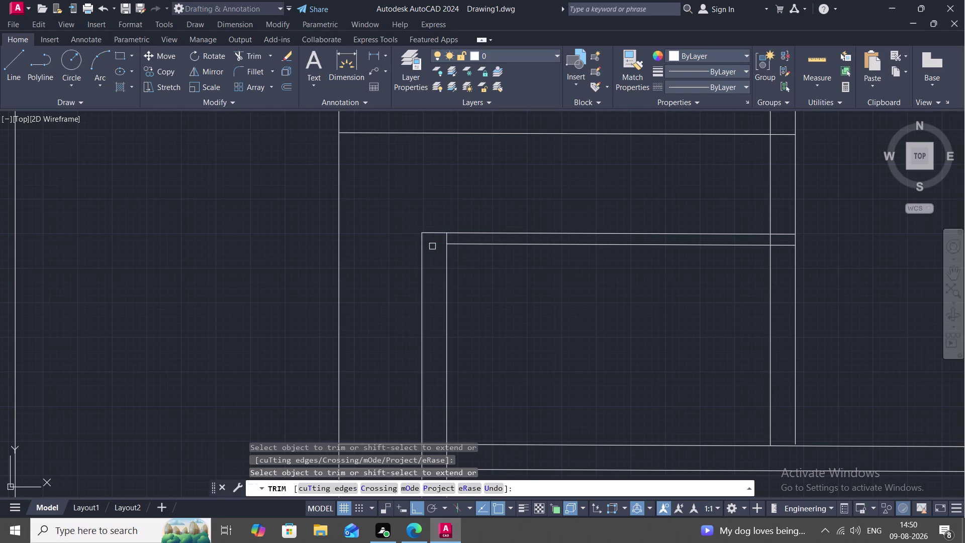
click(446, 240)
scroll(down, 3)
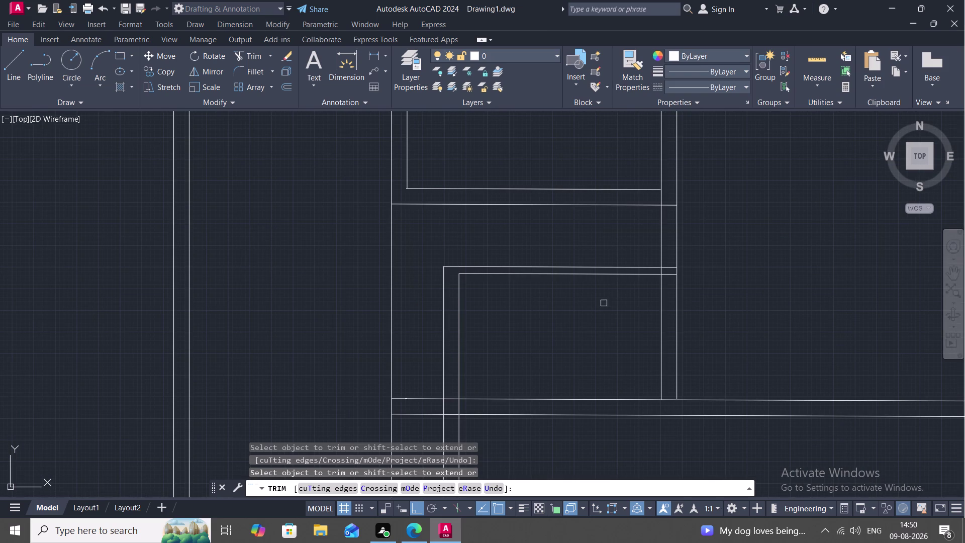
middle_drag(647, 280, 582, 272)
Trim the line ends past the partition's right corner and the wall line beyond it.
click(604, 266)
click(603, 257)
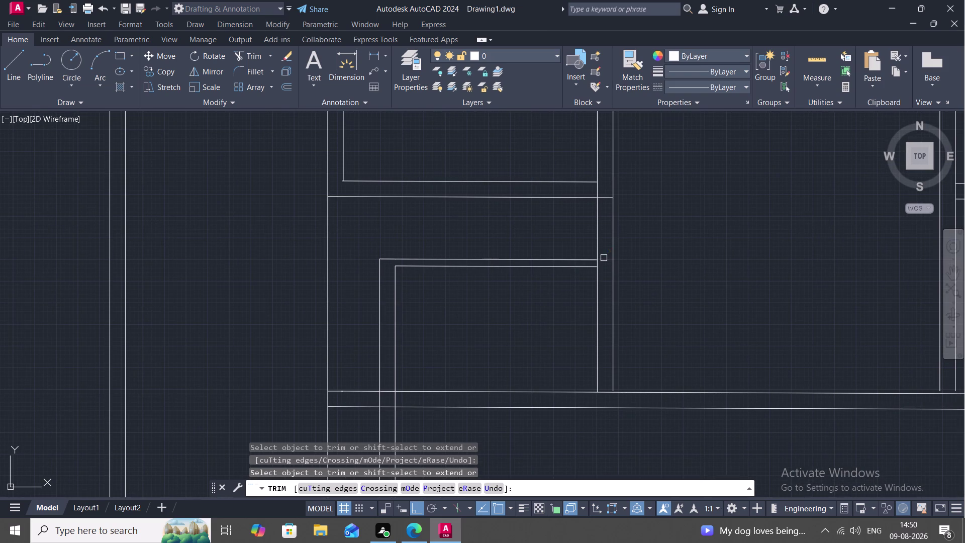
click(604, 198)
scroll(down, 3)
middle_drag(285, 304, 284, 241)
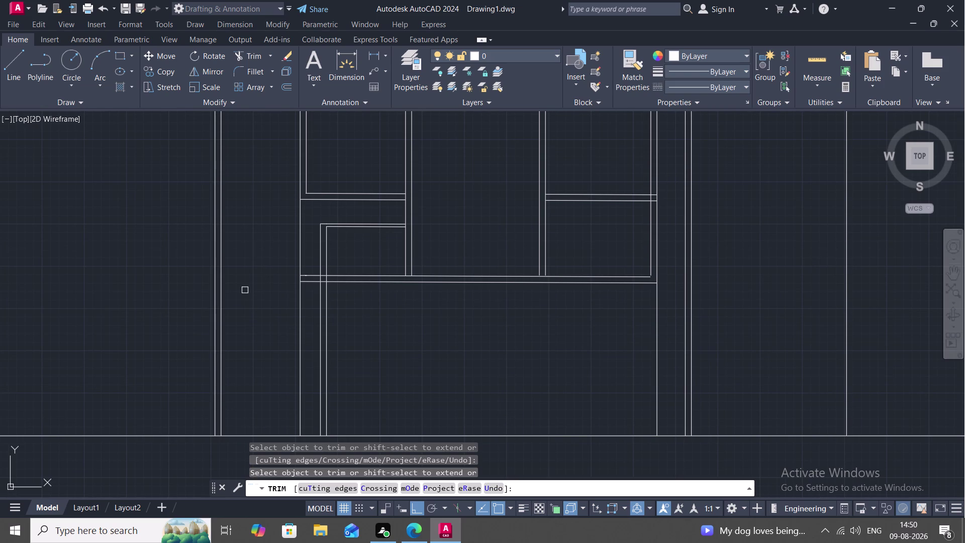
scroll(up, 3)
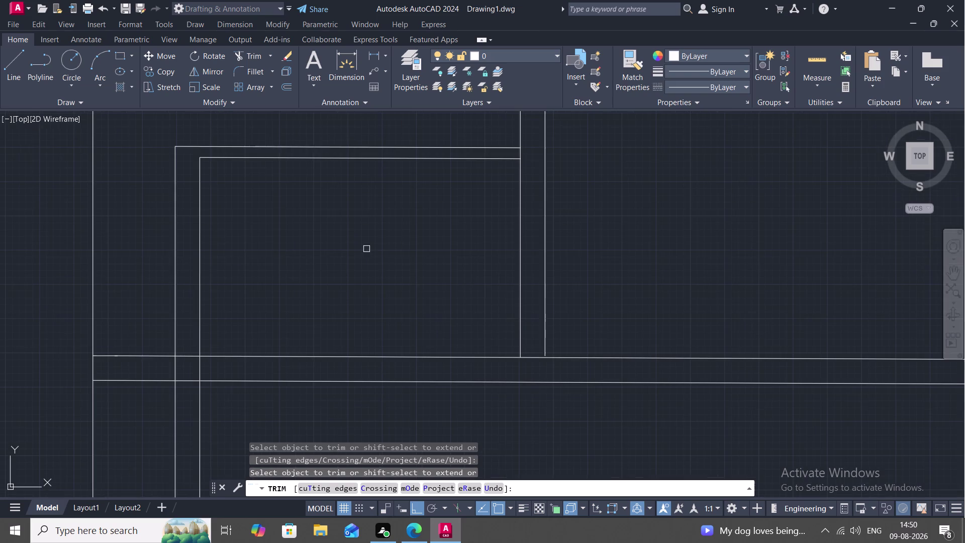
click(534, 359)
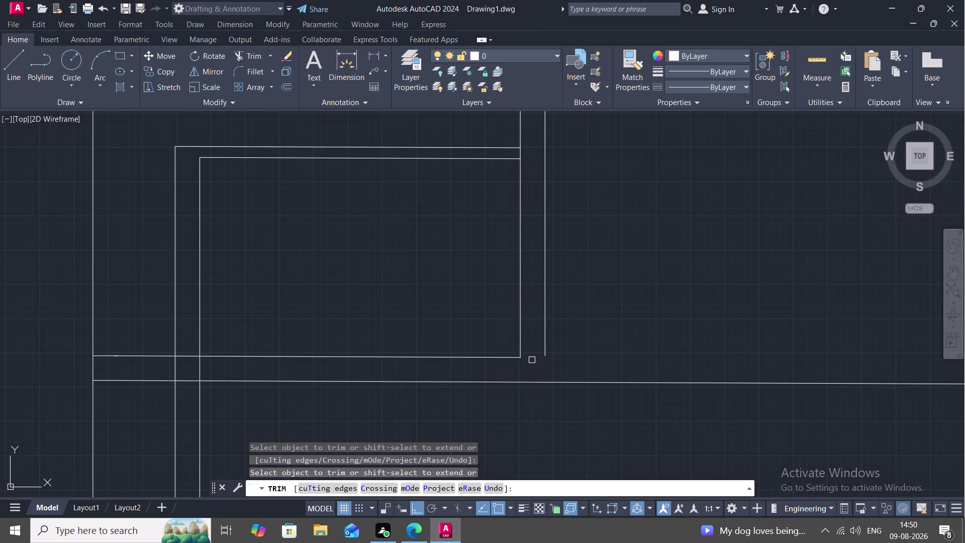
scroll(down, 3)
scroll(down, 3)
key(e)
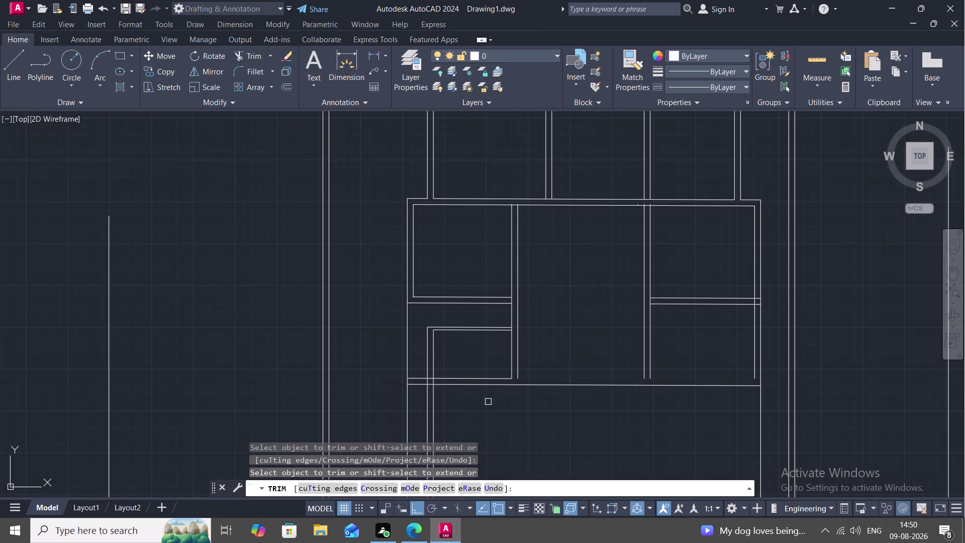
key(x)
key(space)
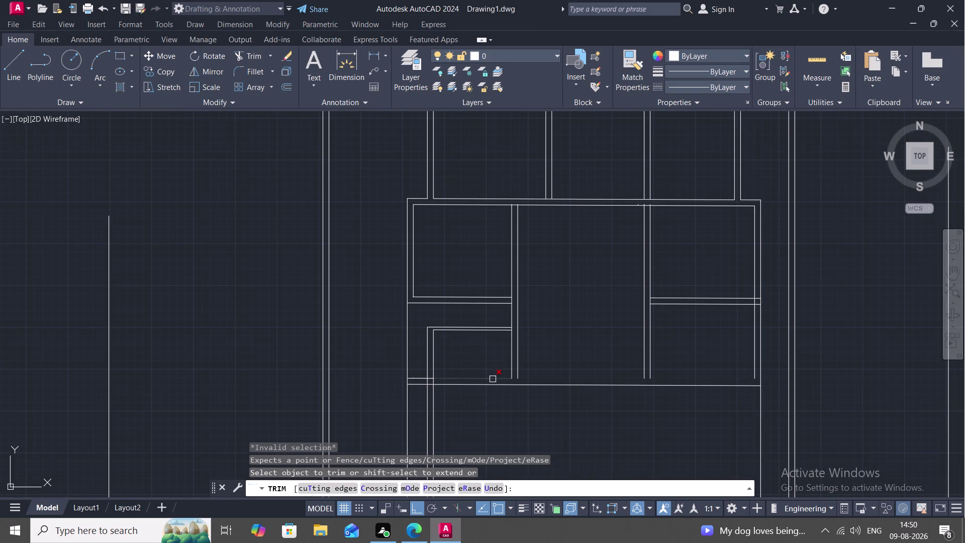
key(Escape)
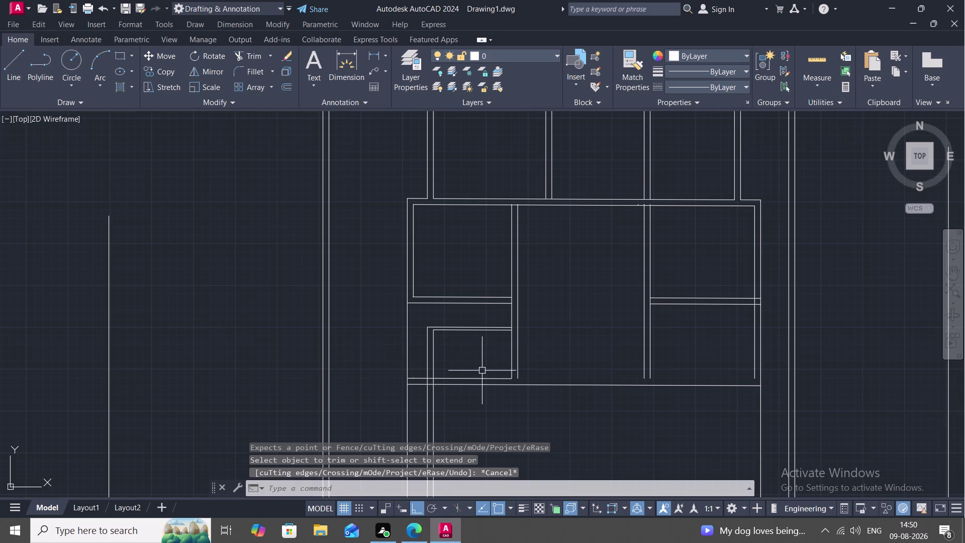
Extend the partition line down to the bottom wall with EXTEND.
text(RX)
key(space)
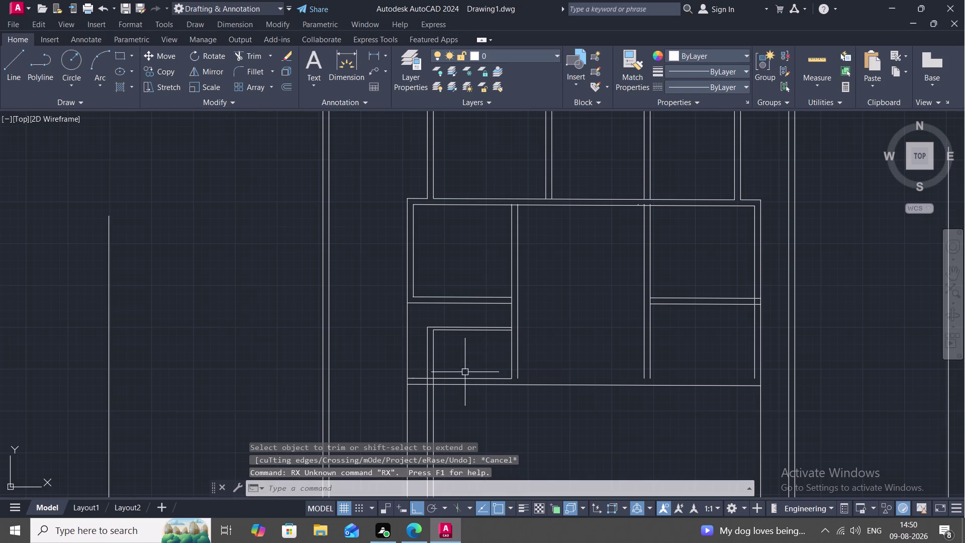
key(Escape)
key(r)
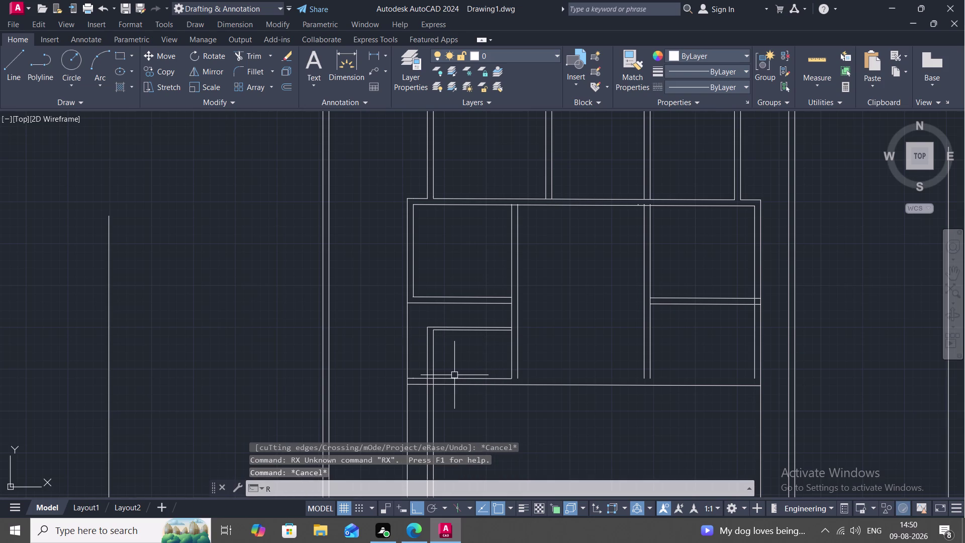
key(Escape)
text(E)
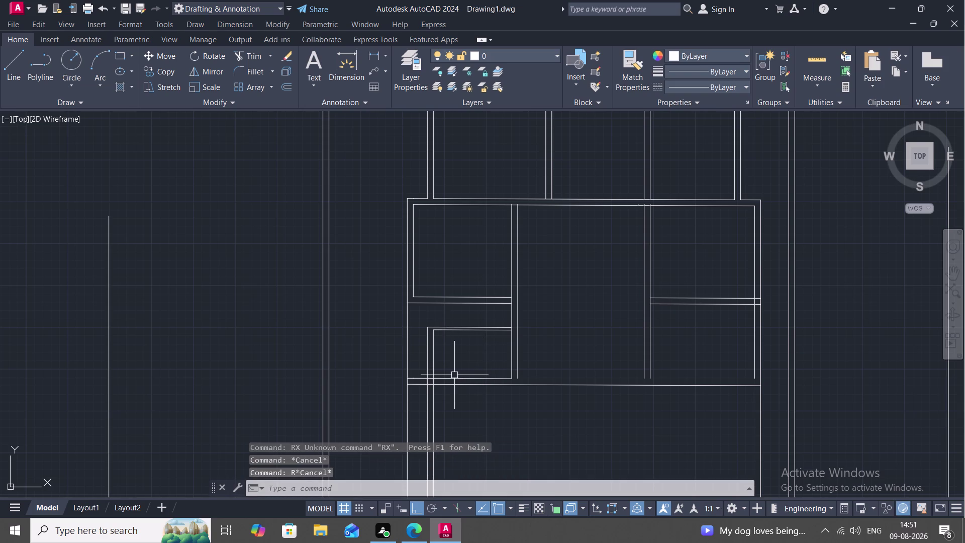
text(X)
key(space)
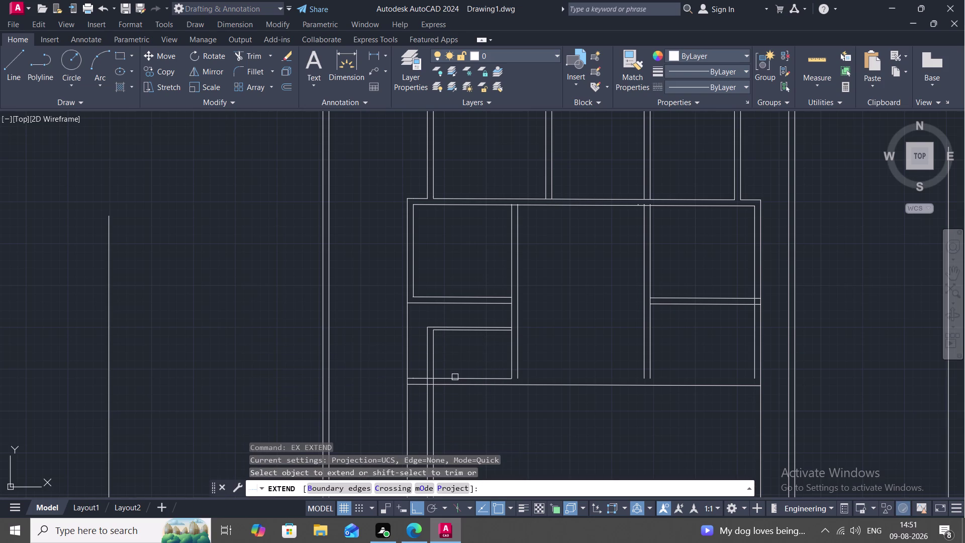
click(461, 381)
click(475, 379)
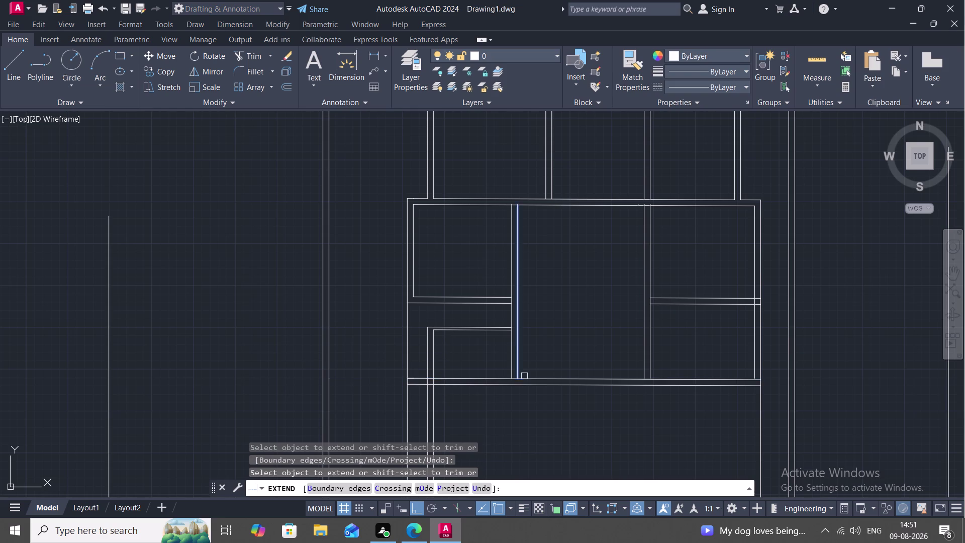
key(Escape)
key(Escape)
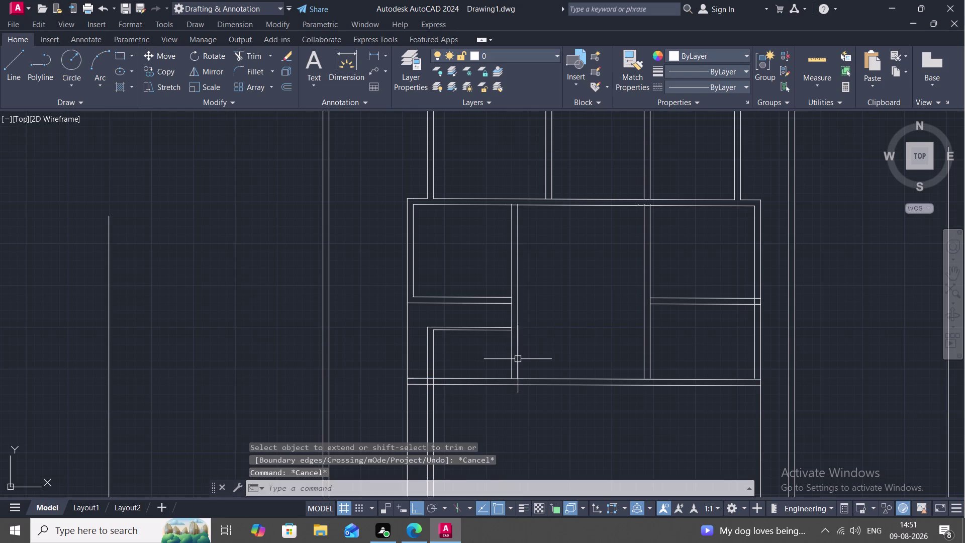
Try extending another wall line, which finds no boundary edge, then cancel.
key(space)
click(518, 360)
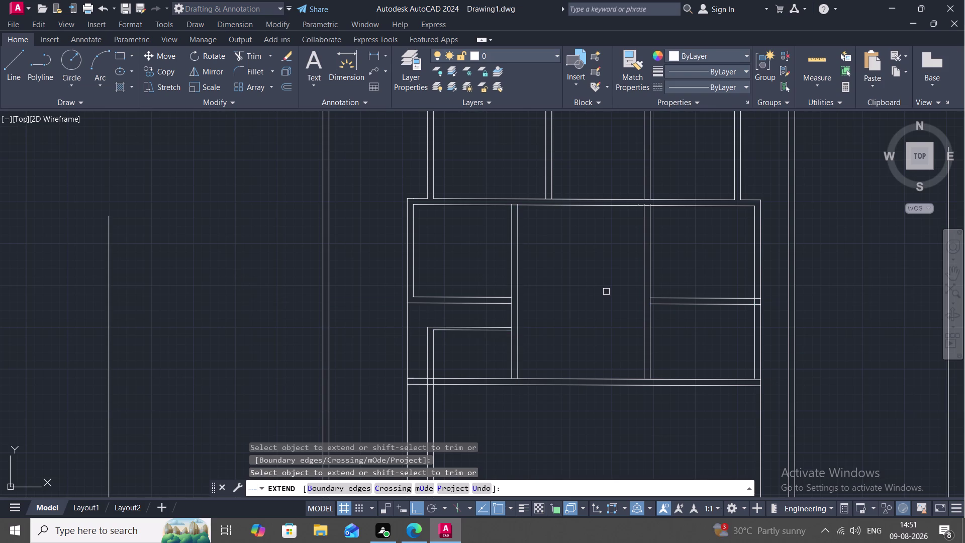
click(644, 331)
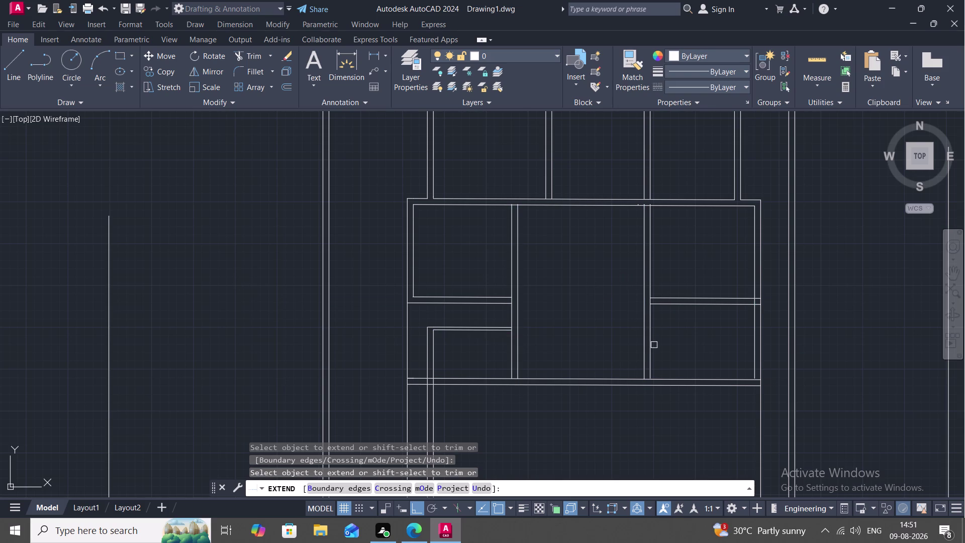
click(649, 349)
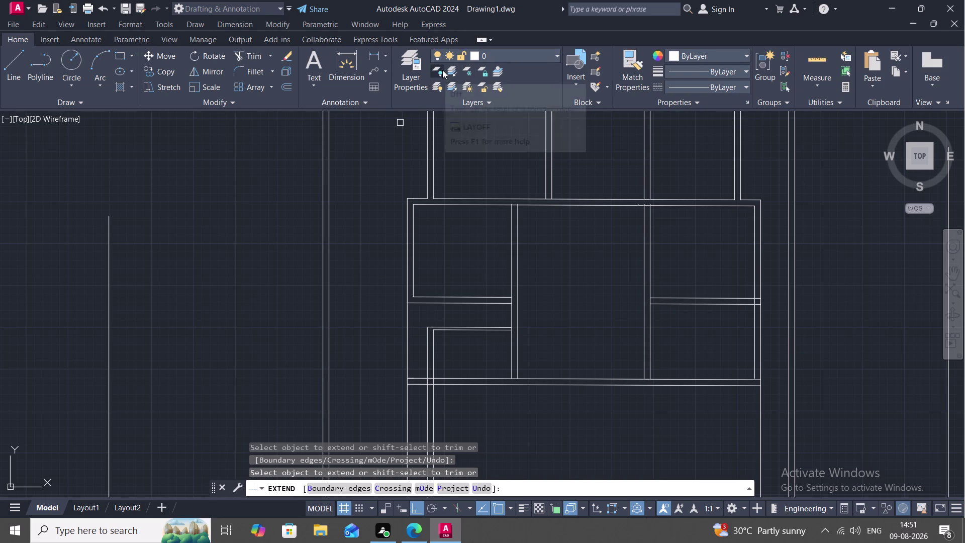
middle_drag(592, 235, 578, 169)
scroll(down, 3)
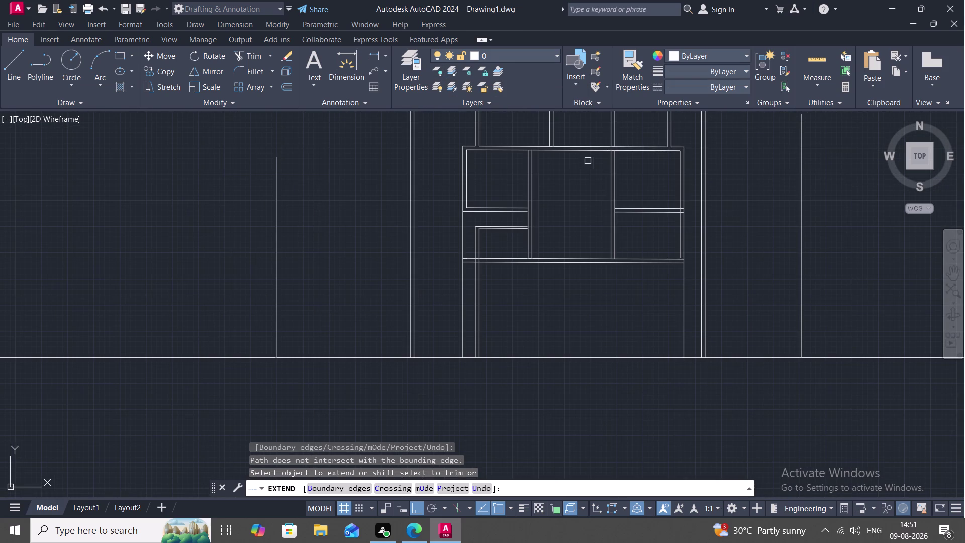
key(Escape)
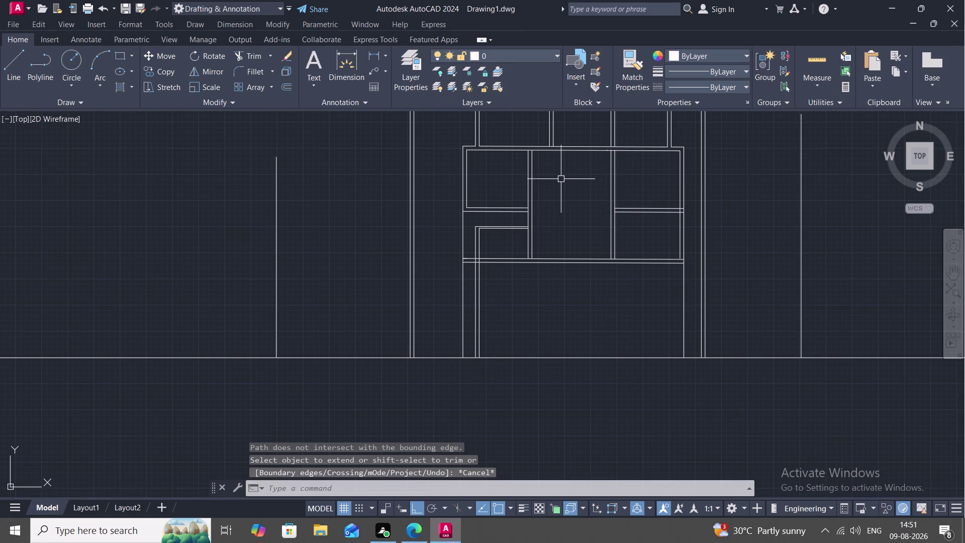
Trim an overhanging wall line piece in the lower rooms.
middle_drag(560, 180, 532, 156)
middle_drag(541, 166, 536, 142)
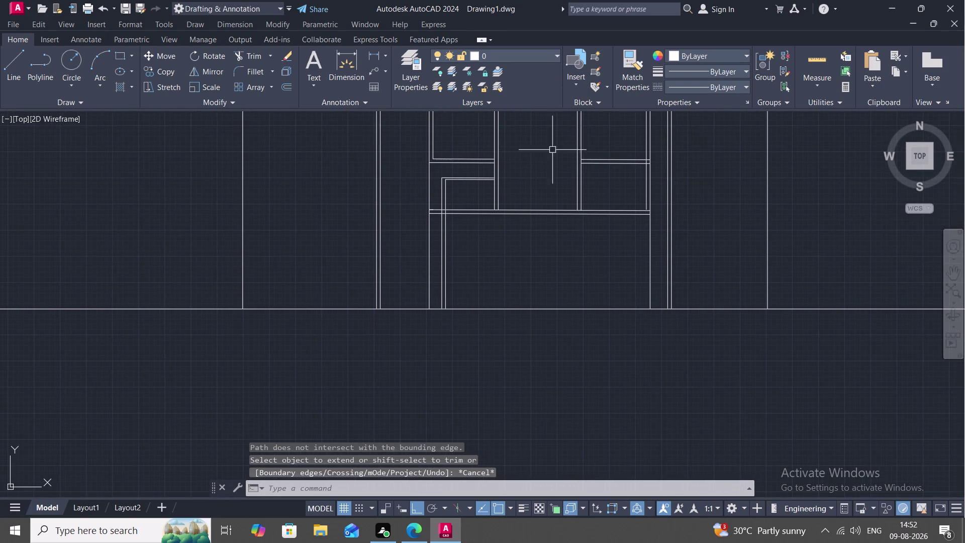
middle_click(545, 132)
scroll(down, 3)
middle_drag(551, 150, 589, 142)
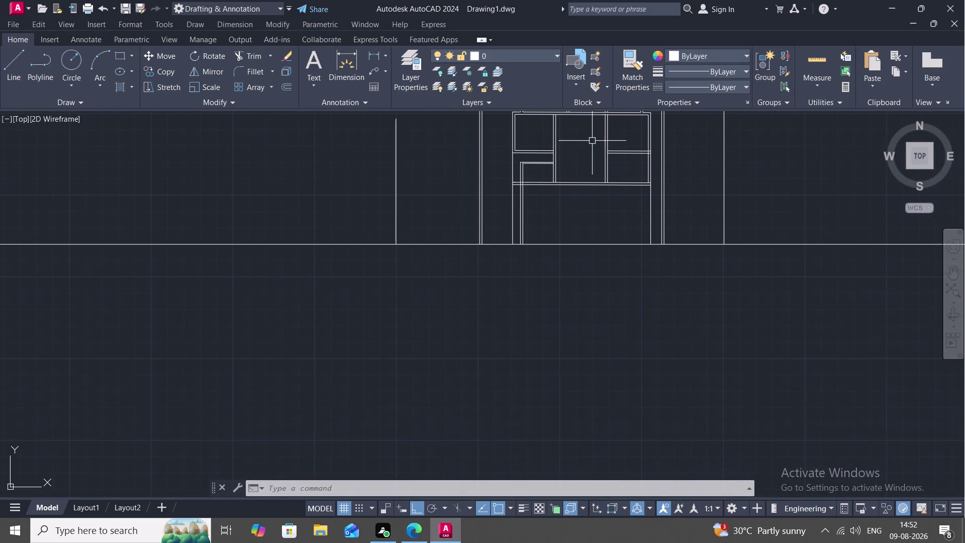
text(TR)
key(space)
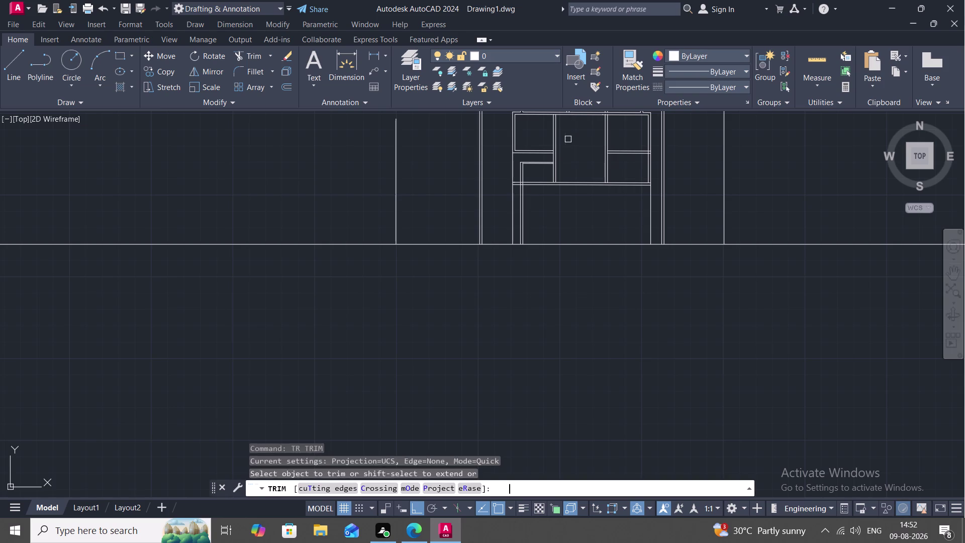
scroll(up, 3)
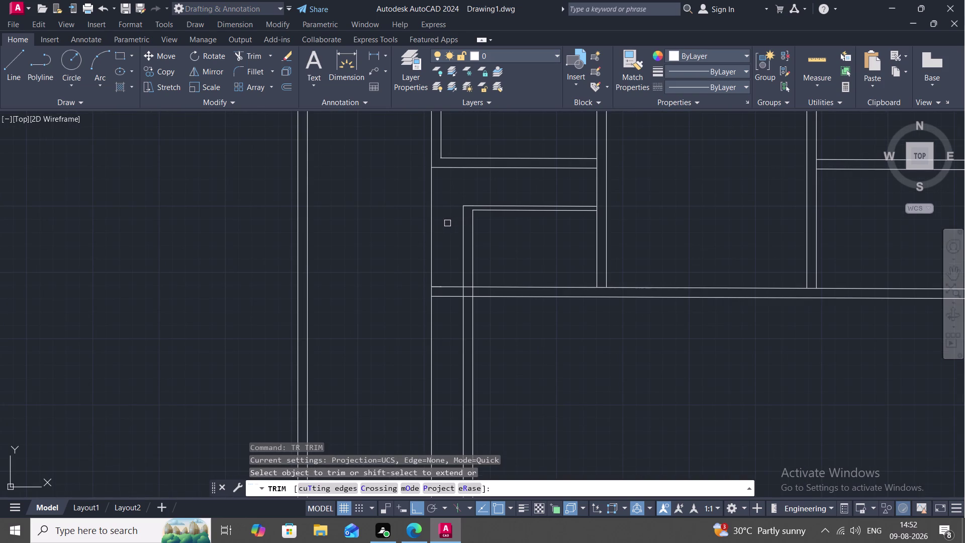
click(433, 223)
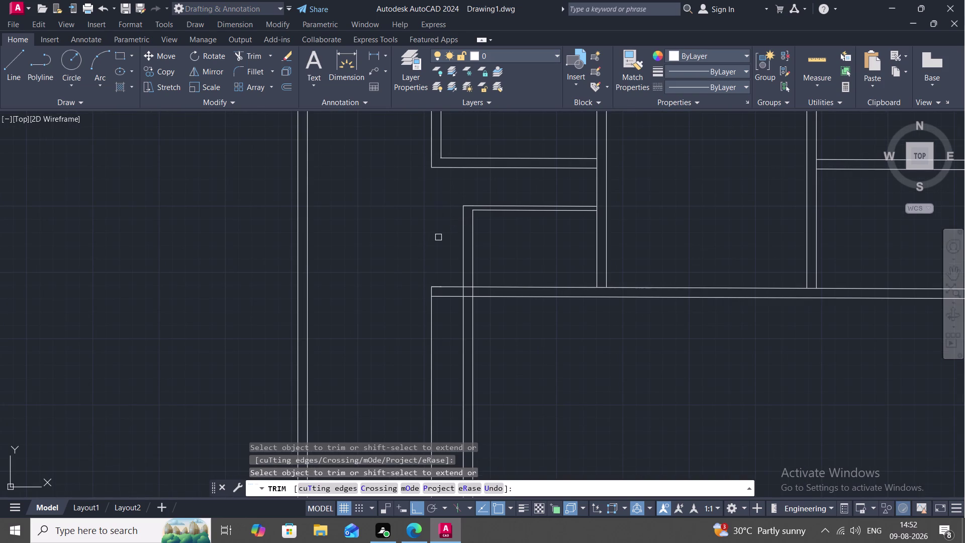
Trim the stubs and overhangs at the left wall junction's corner.
middle_drag(441, 235, 476, 162)
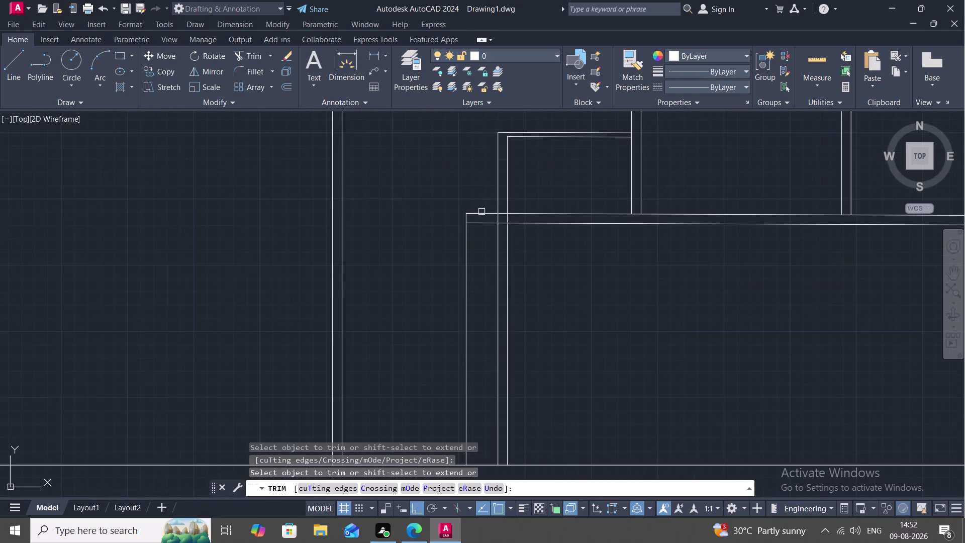
click(481, 215)
click(470, 214)
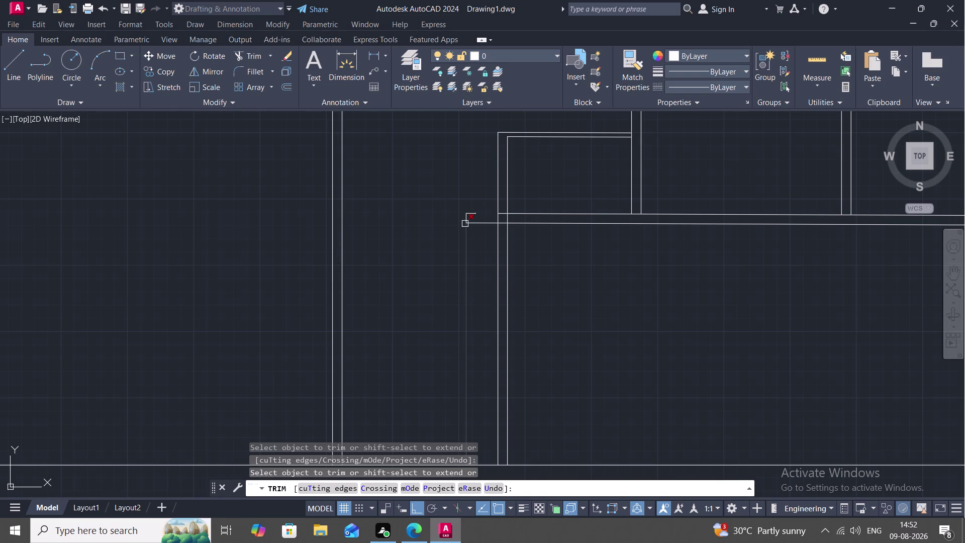
click(465, 223)
click(467, 221)
click(470, 214)
click(475, 215)
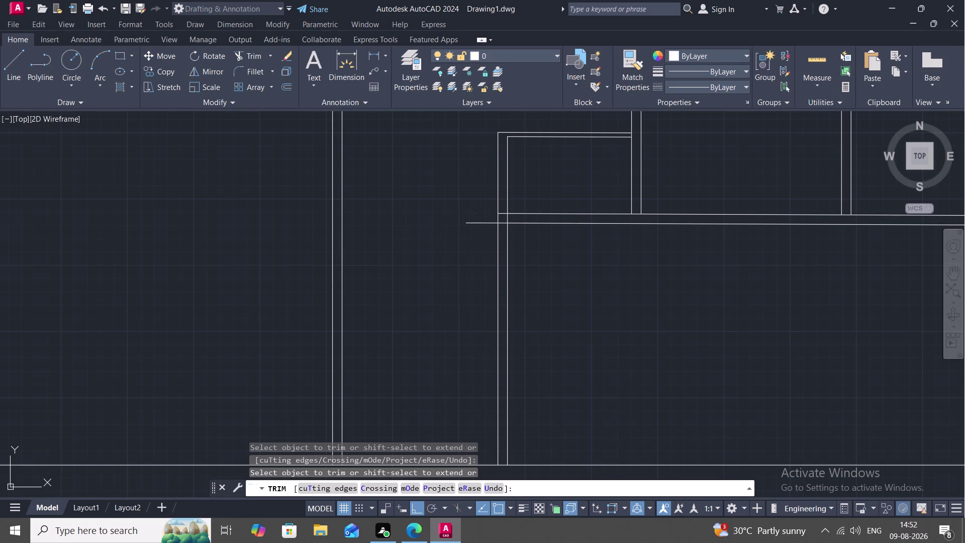
click(476, 224)
Trim the upper and lower wall lines inside the junction and the next corner's overlap.
scroll(up, 3)
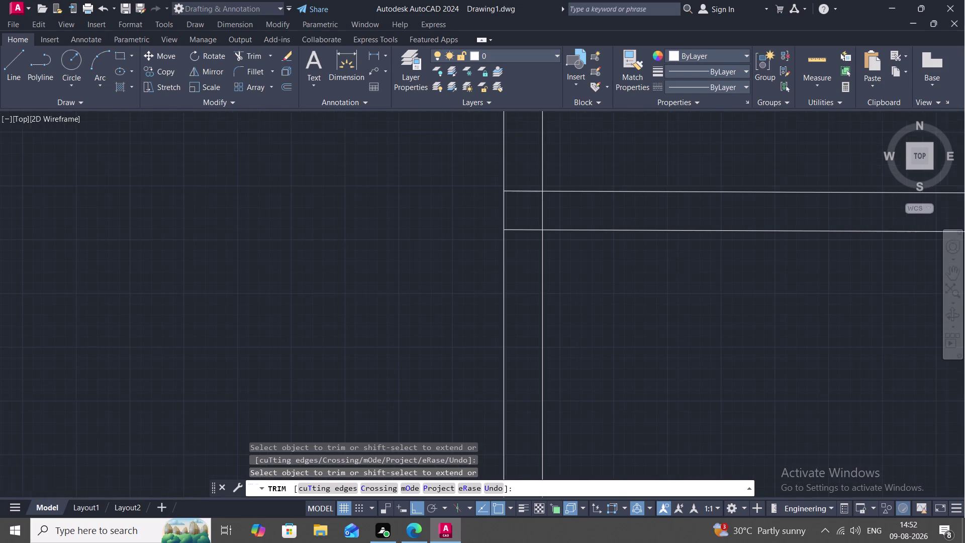
click(526, 228)
click(527, 192)
scroll(down, 3)
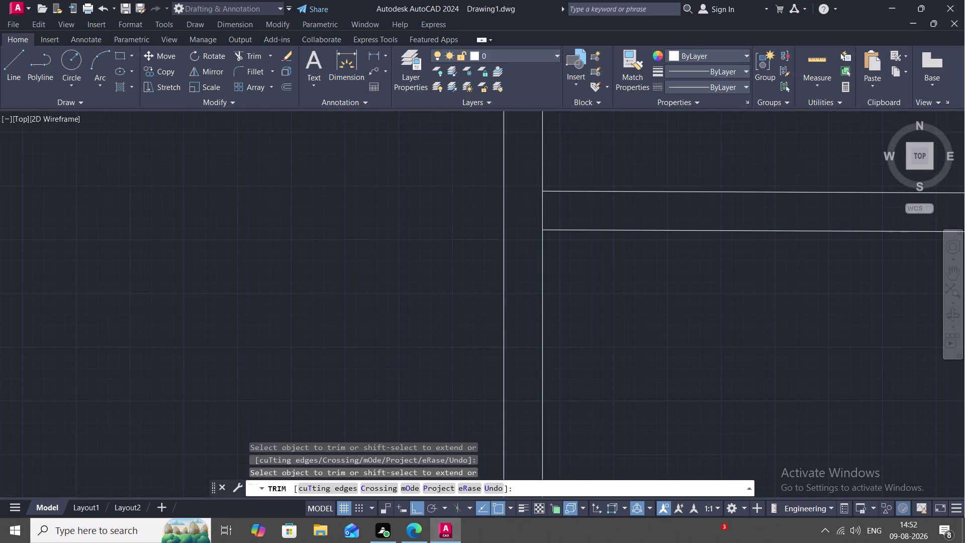
click(491, 223)
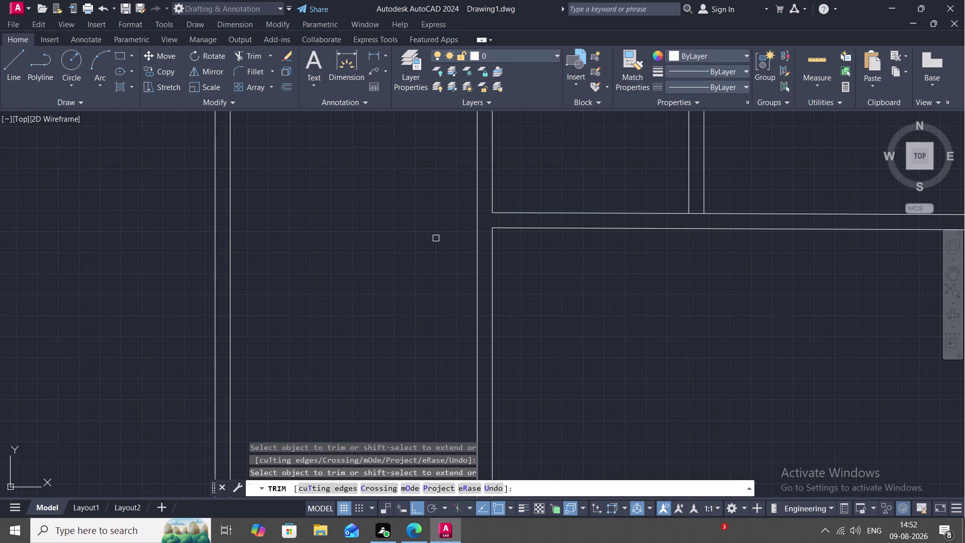
scroll(down, 3)
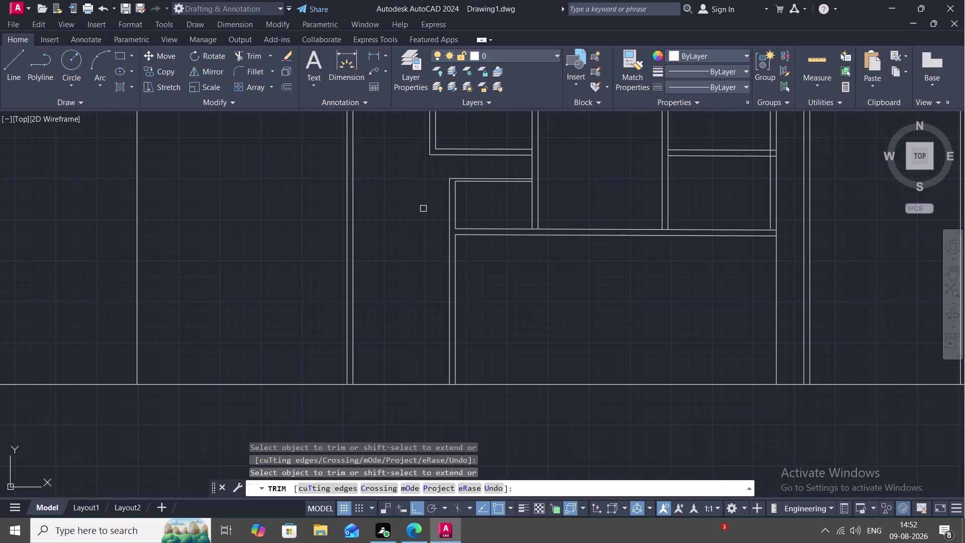
click(799, 73)
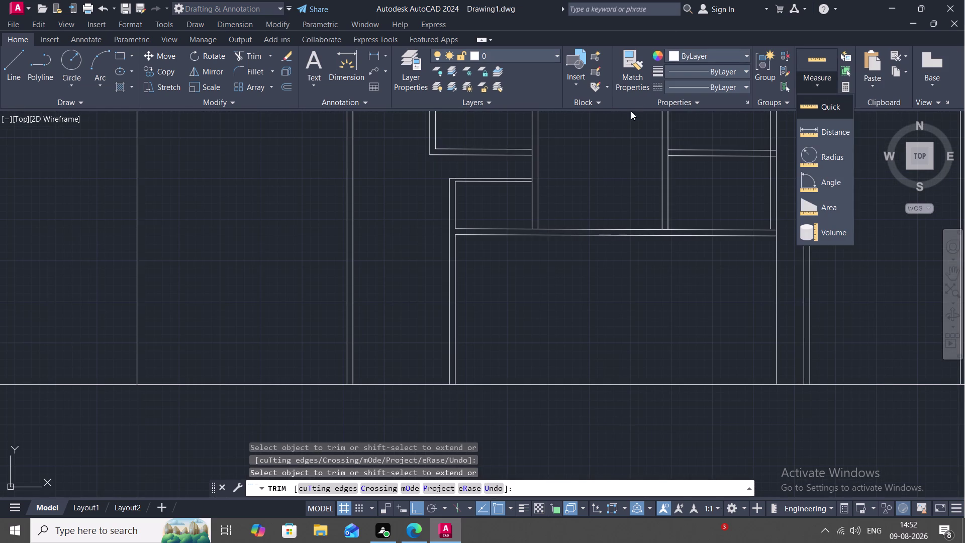
Quick-measure the rooms, reading 11'6" by 12'3" and 15'9" by 21'7.5", then end measuring.
click(807, 100)
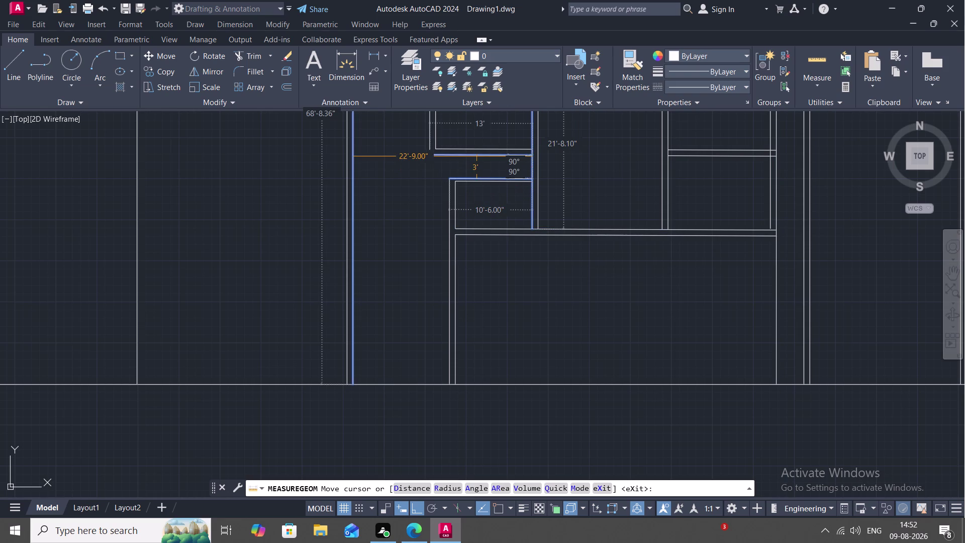
middle_drag(477, 153, 466, 240)
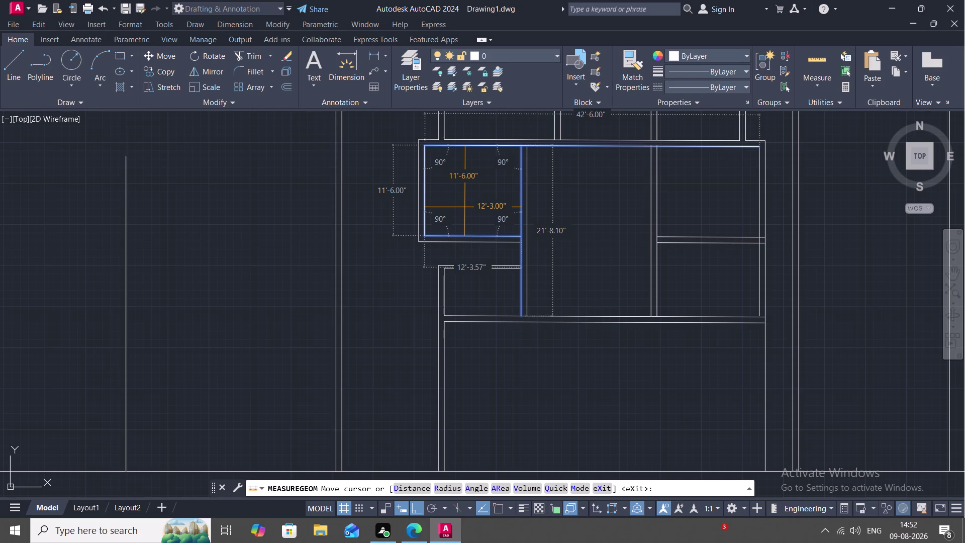
scroll(down, 3)
middle_drag(481, 152, 486, 169)
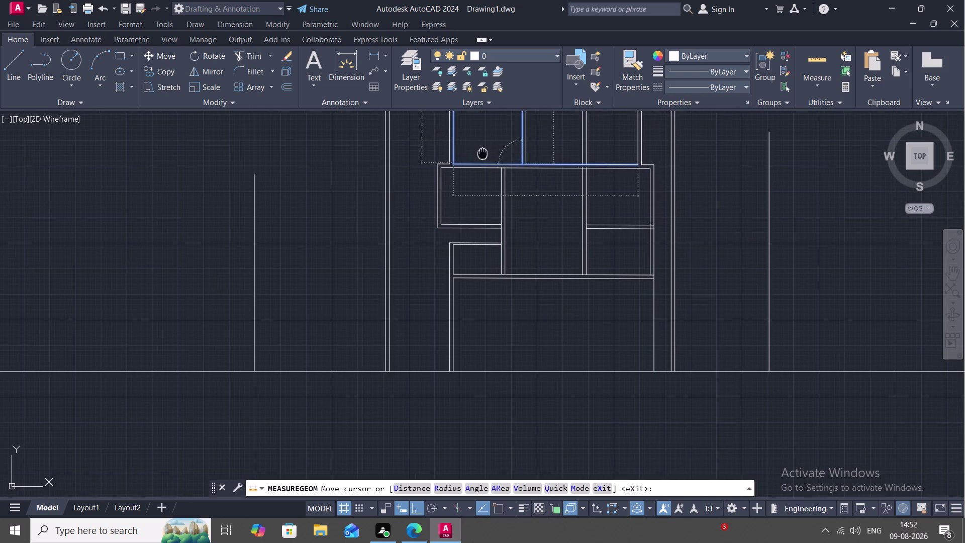
middle_drag(486, 169, 486, 205)
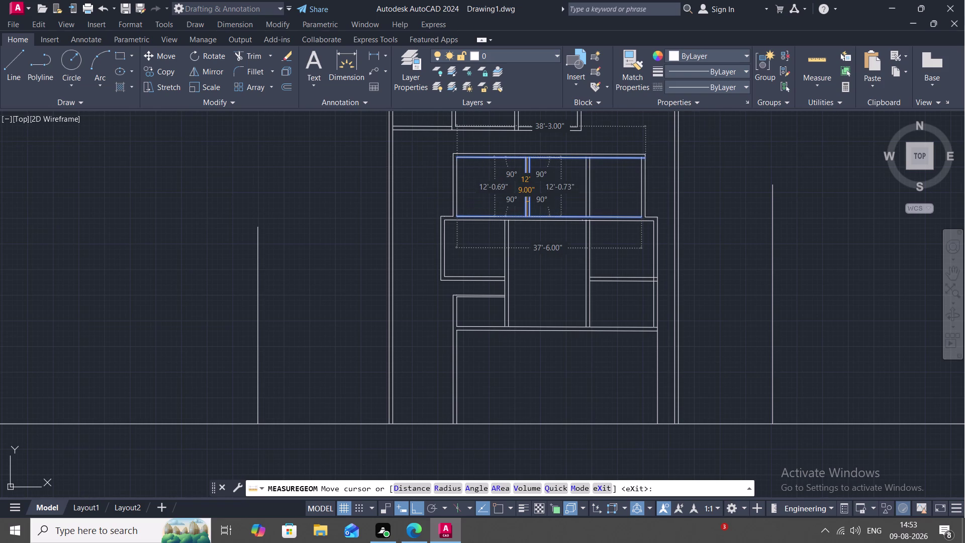
scroll(down, 3)
scroll(down, 3)
middle_drag(510, 216, 491, 164)
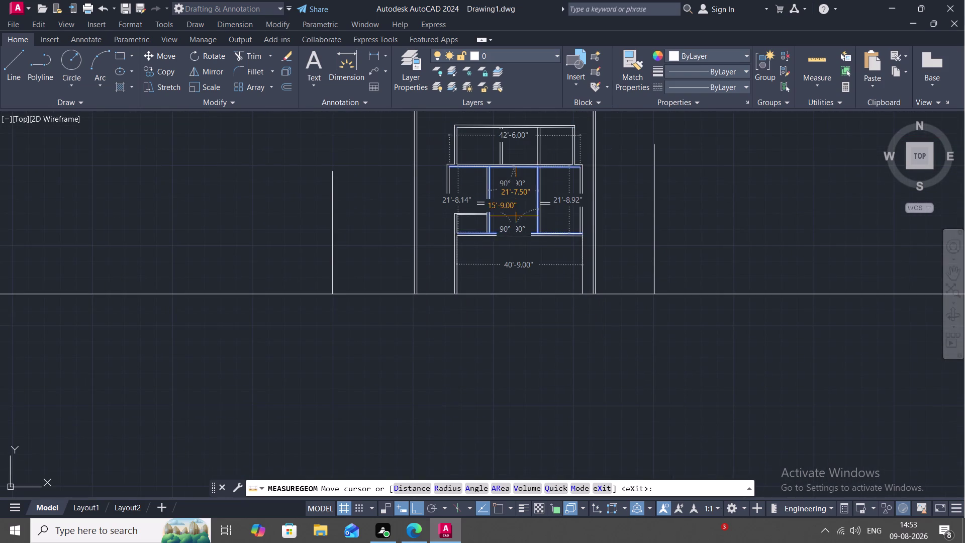
middle_drag(517, 225, 511, 187)
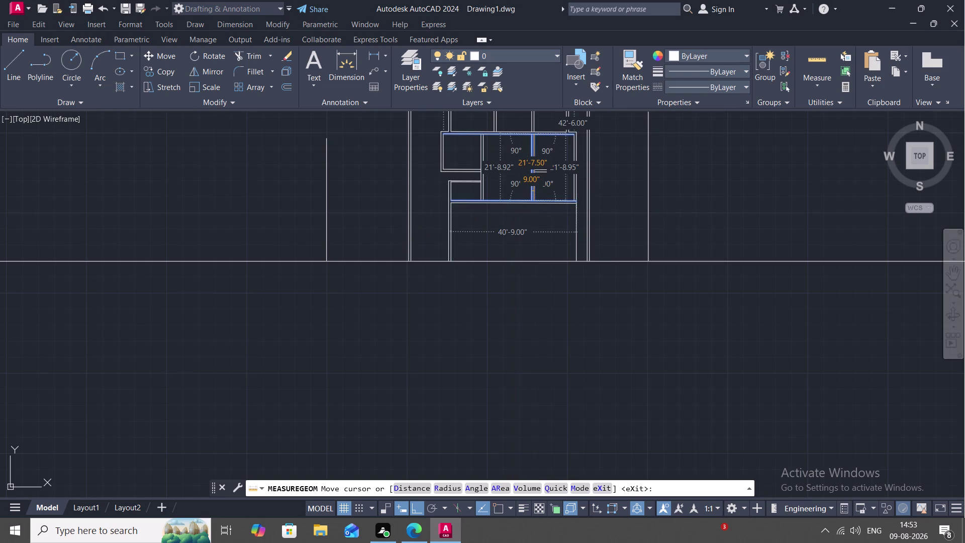
key(Escape)
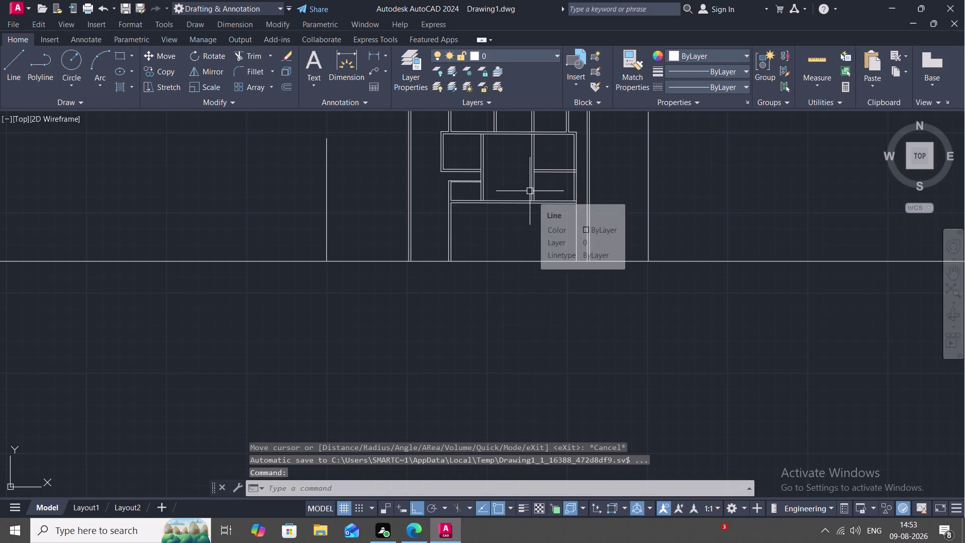